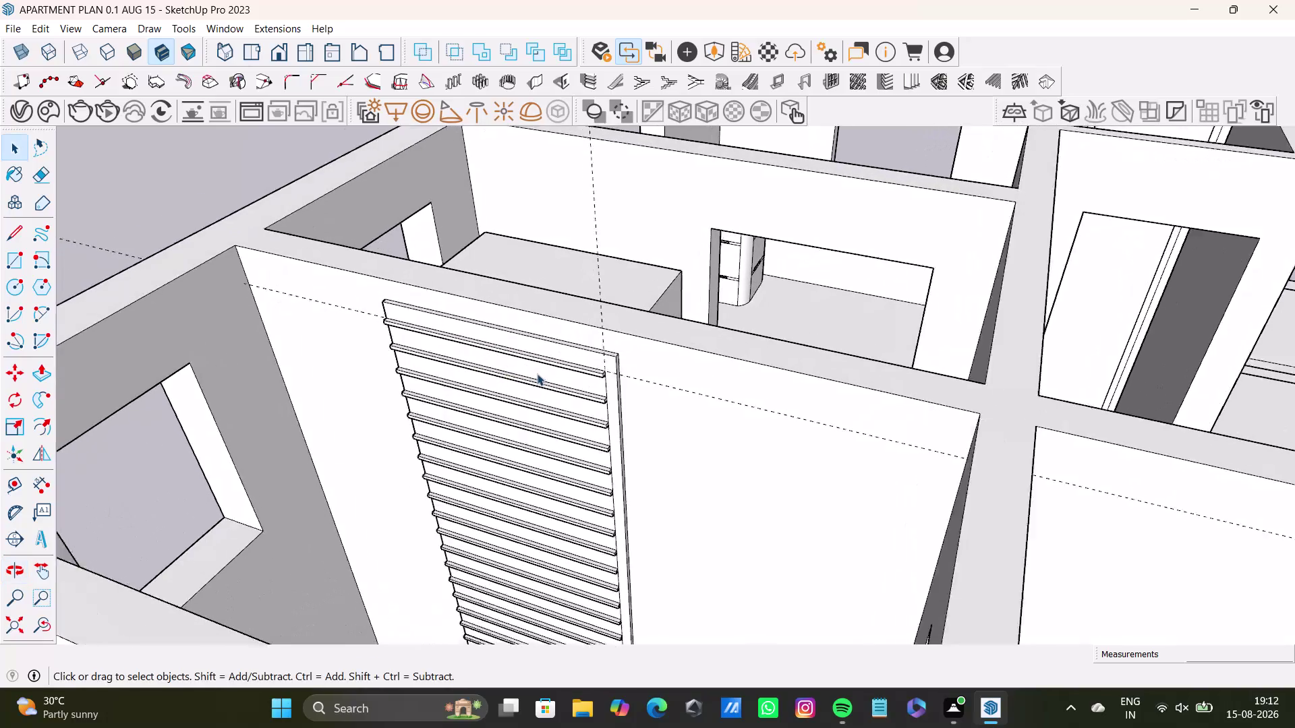
Orbit to face the slatted panel and place a Tape Measure guide below its top edge.
middle_drag(556, 363, 670, 317)
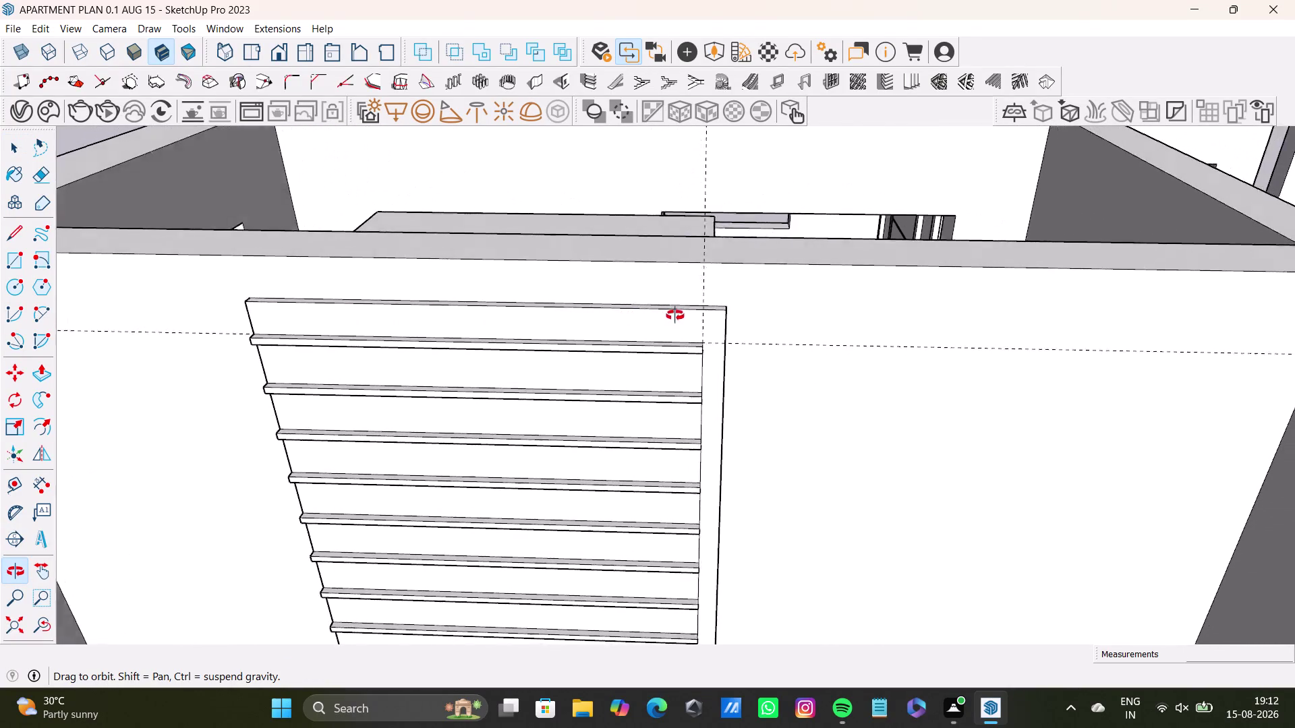
middle_drag(670, 317, 677, 319)
key(space)
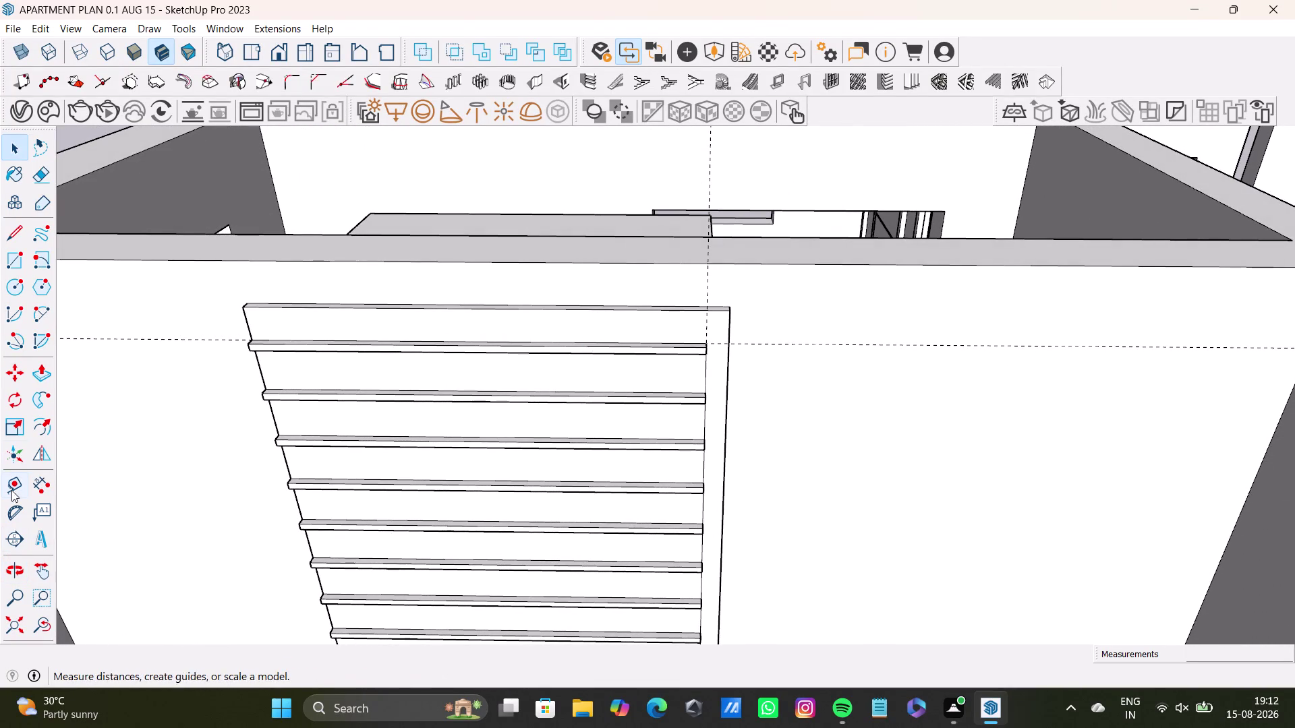
drag(15, 488, 17, 482)
scroll(up, 3)
click(442, 278)
click(442, 301)
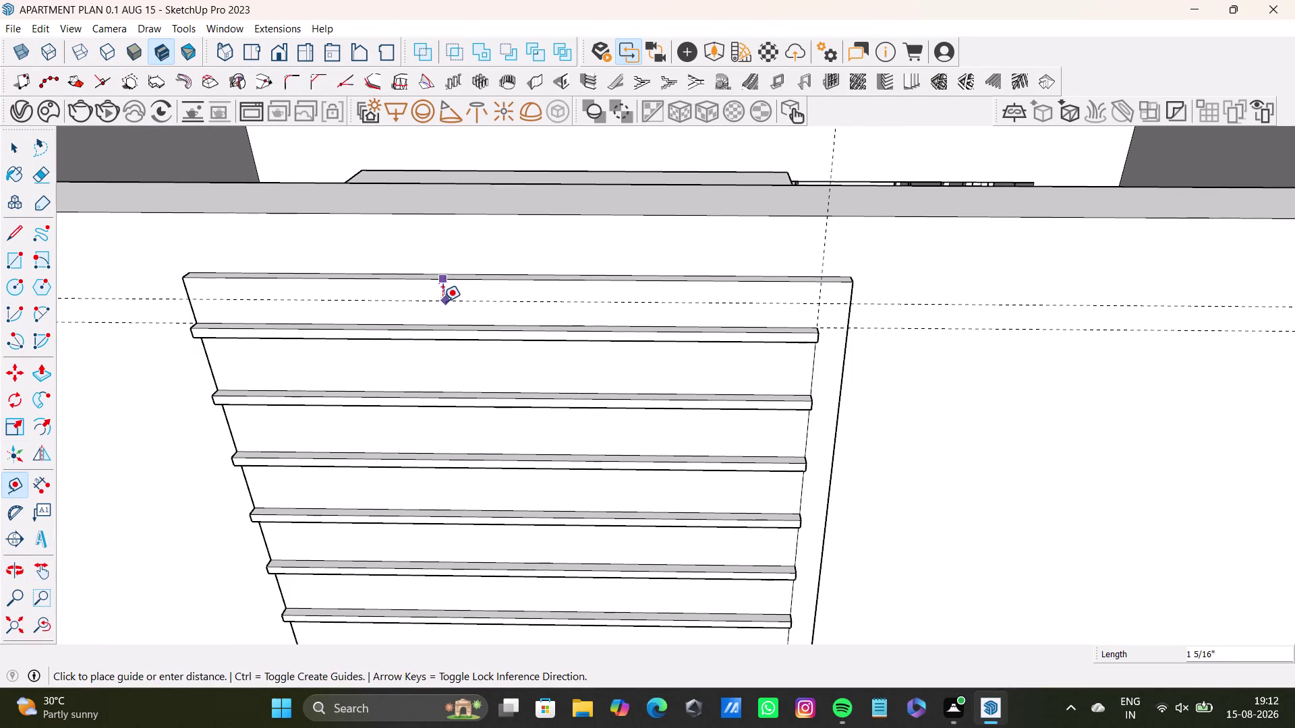
Draw a line across the panel face along the guide, then inspect it.
key(space)
click(17, 239)
scroll(up, 3)
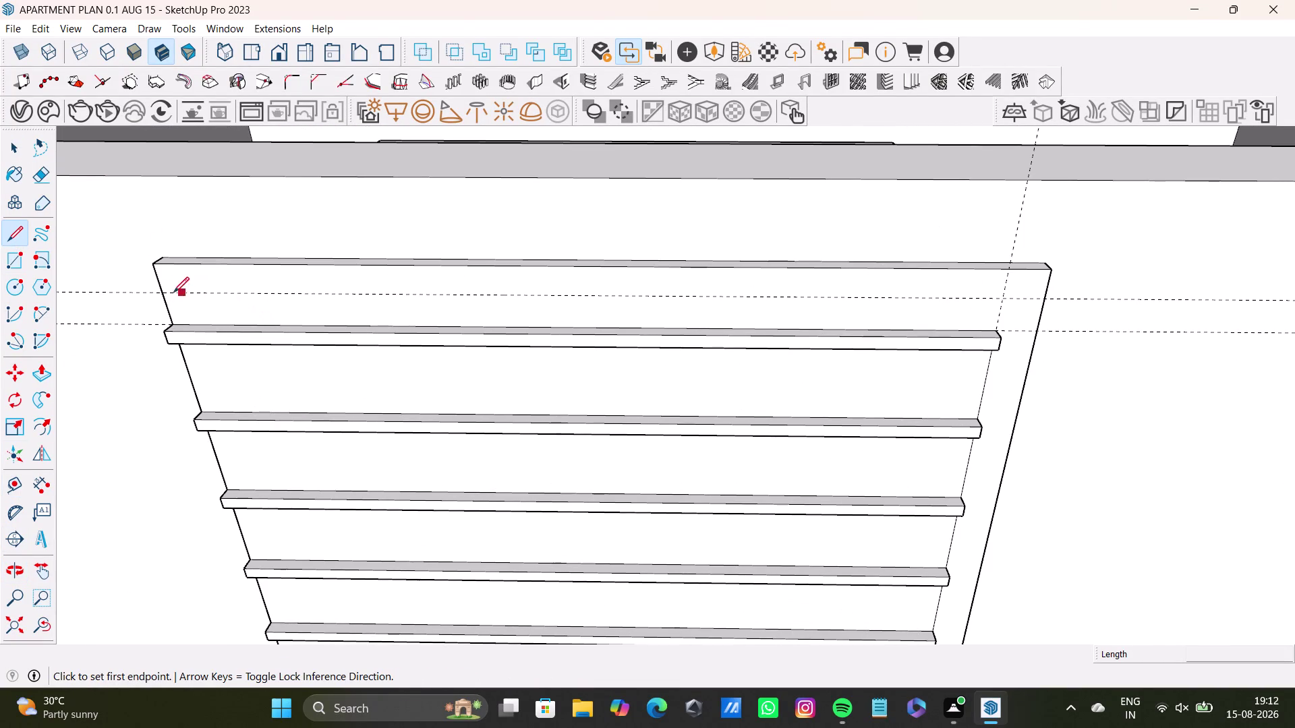
drag(161, 294, 187, 290)
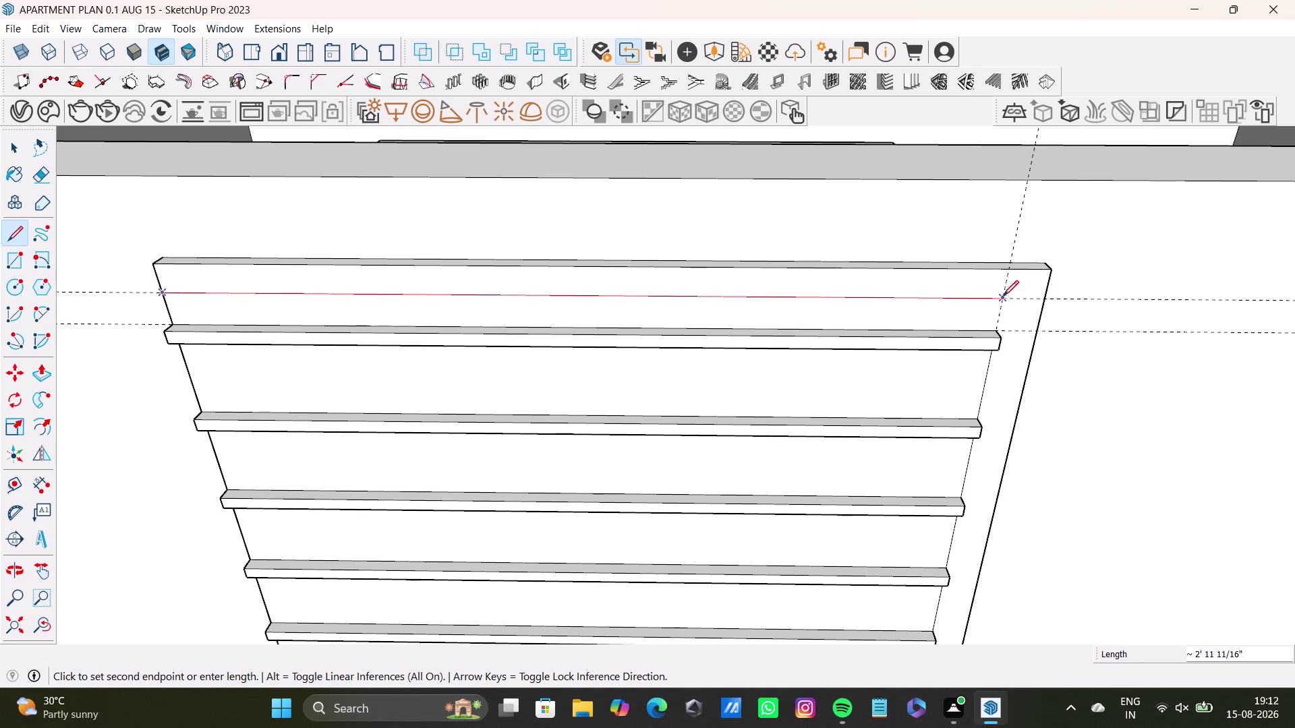
click(1003, 296)
click(995, 329)
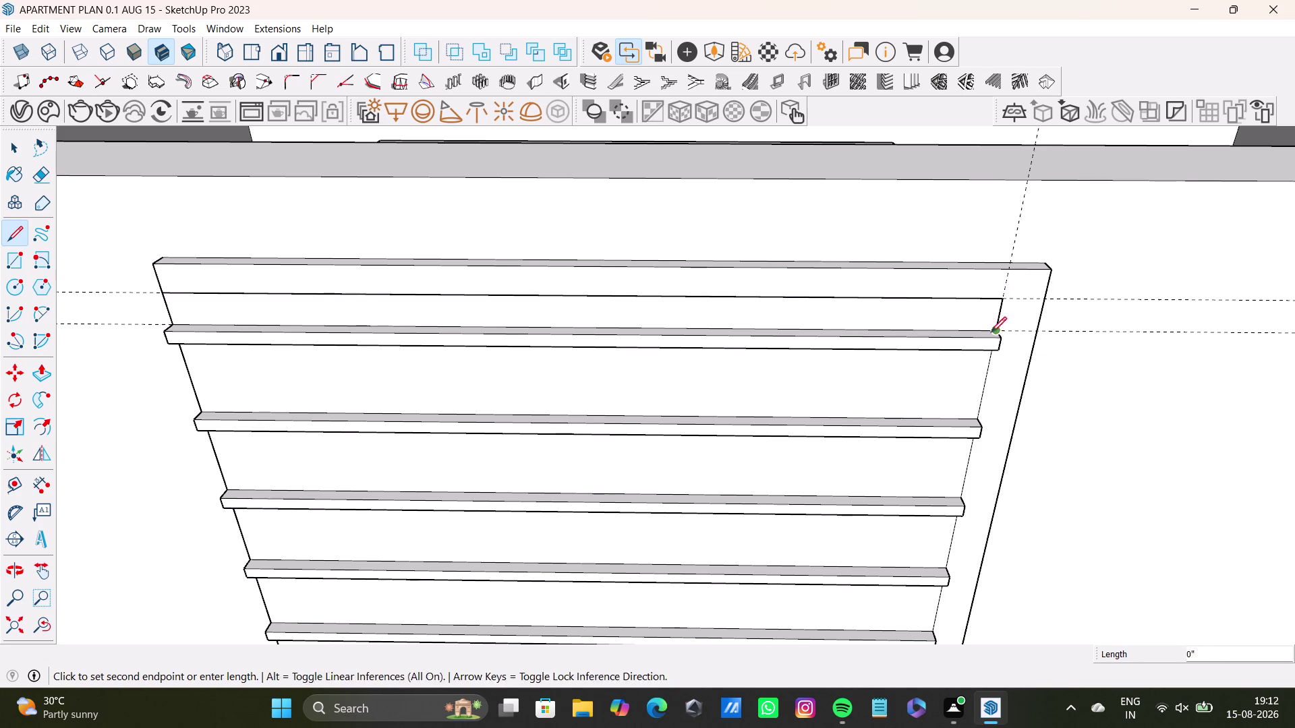
key(space)
scroll(down, 3)
middle_drag(966, 388, 755, 296)
scroll(up, 3)
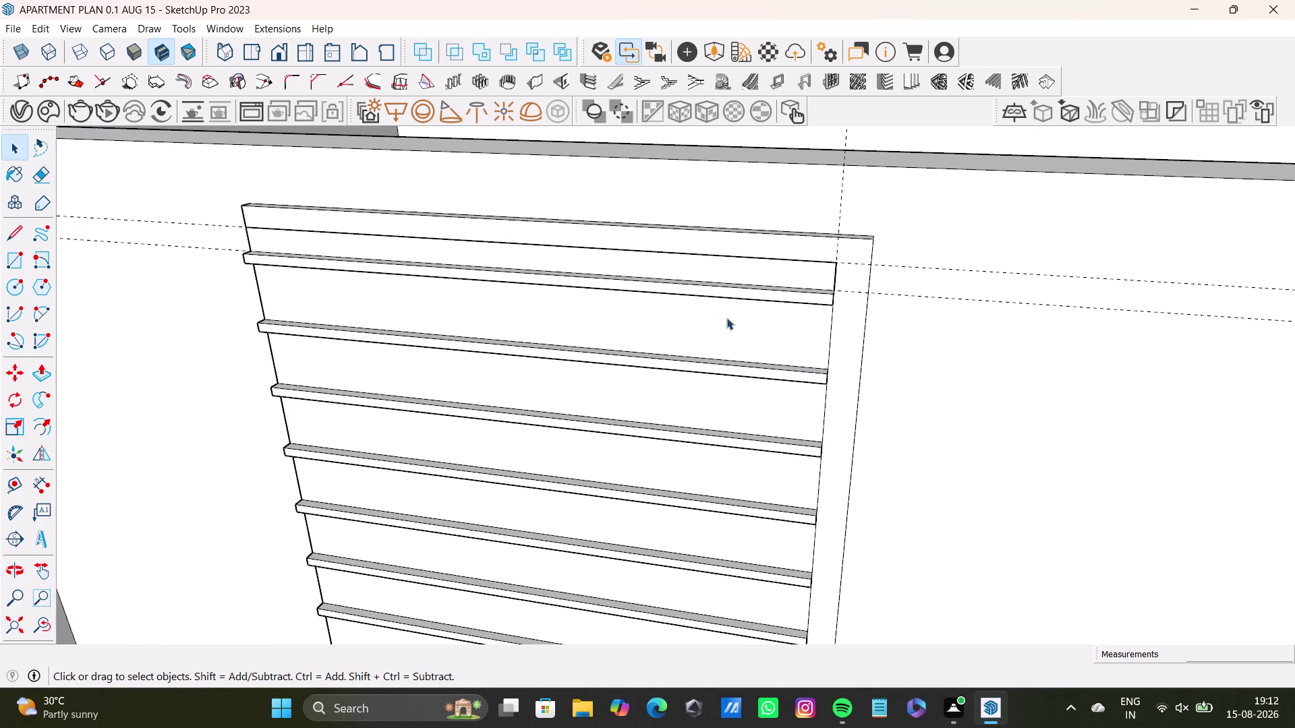
Zoom to the right ends of the slats and draw an edge down from the top slat corner.
click(15, 237)
scroll(up, 3)
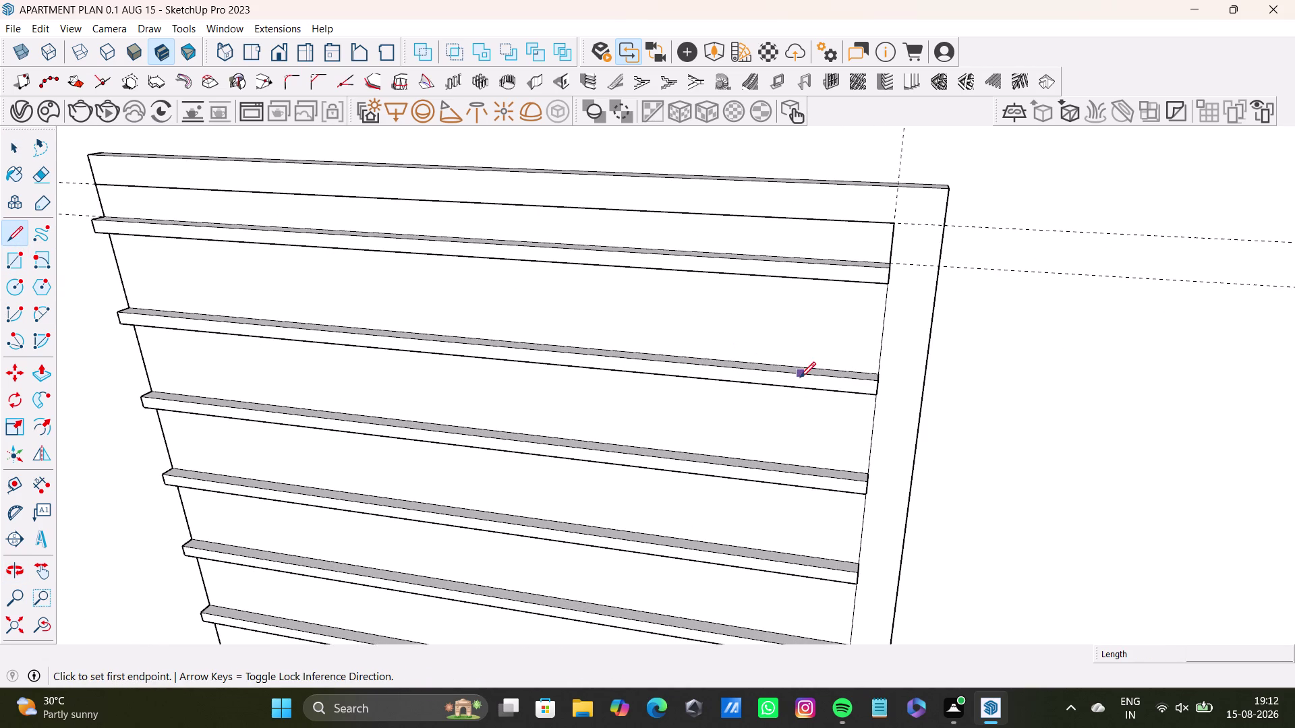
scroll(down, 3)
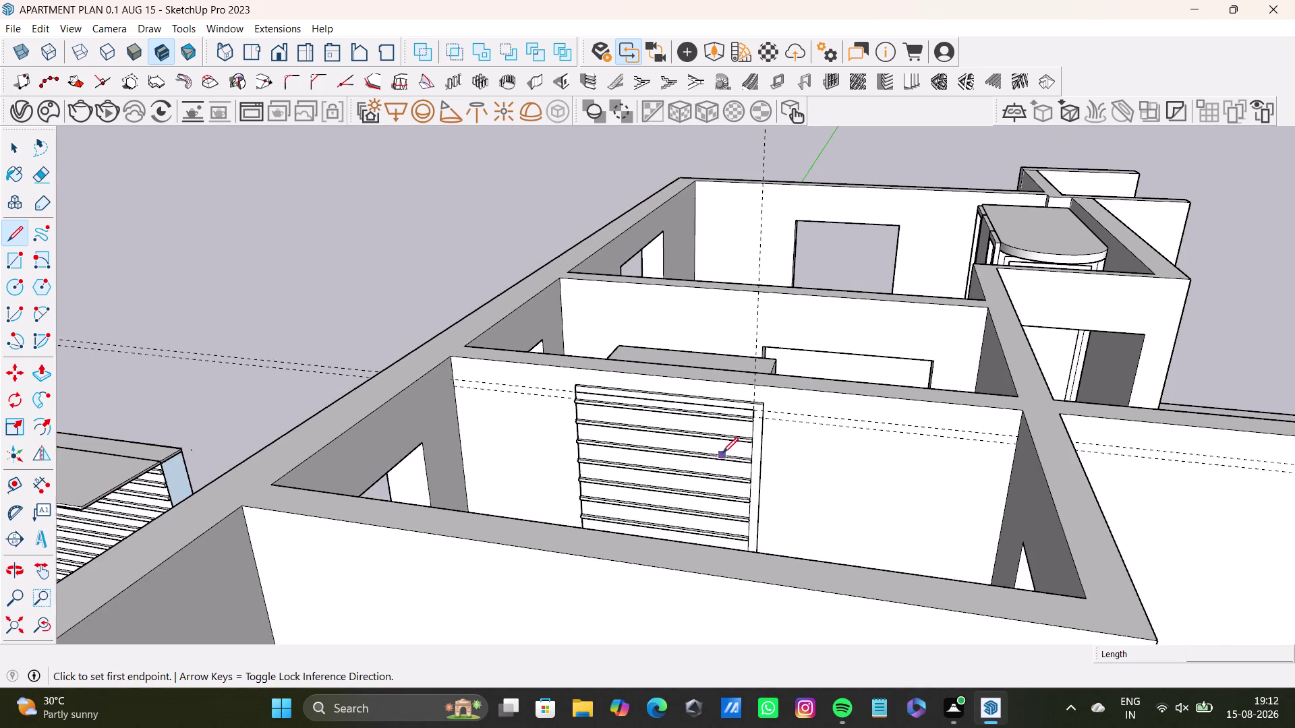
middle_drag(720, 456, 707, 490)
middle_drag(706, 476, 714, 526)
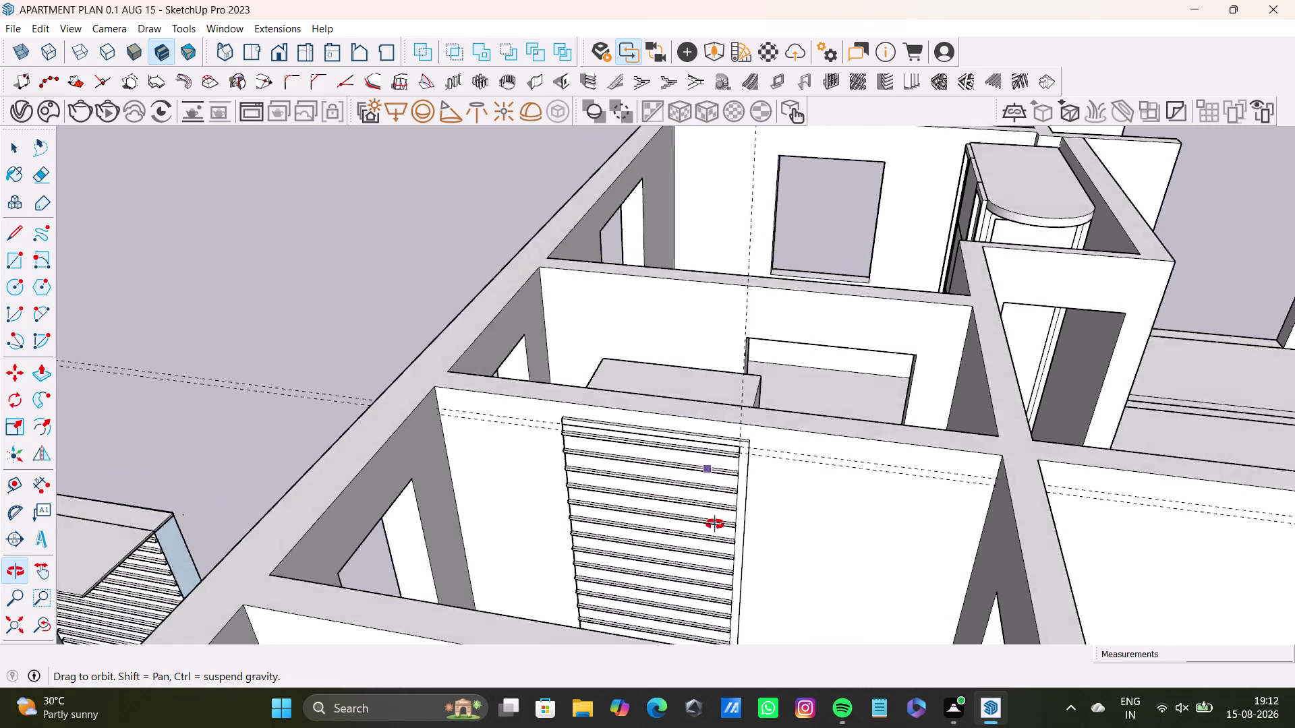
middle_drag(715, 526, 708, 602)
scroll(up, 3)
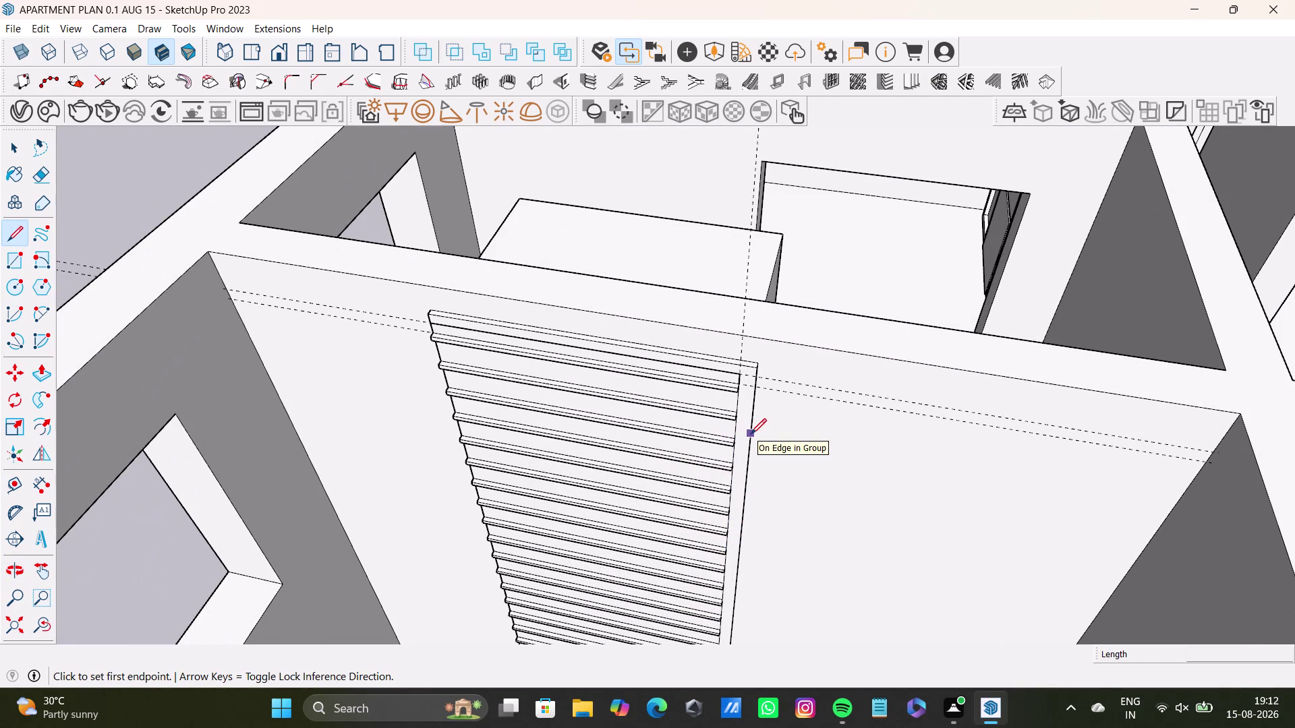
scroll(up, 3)
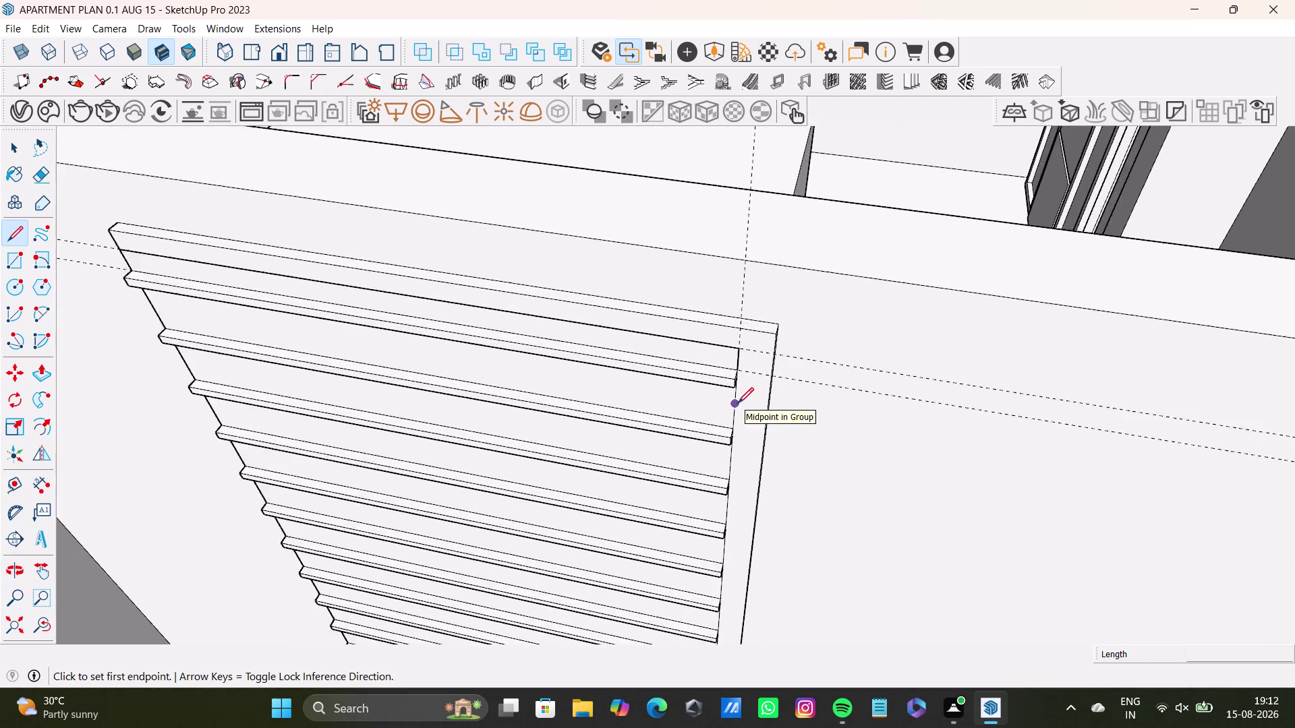
scroll(up, 3)
scroll(up, 3)
middle_drag(742, 419, 696, 321)
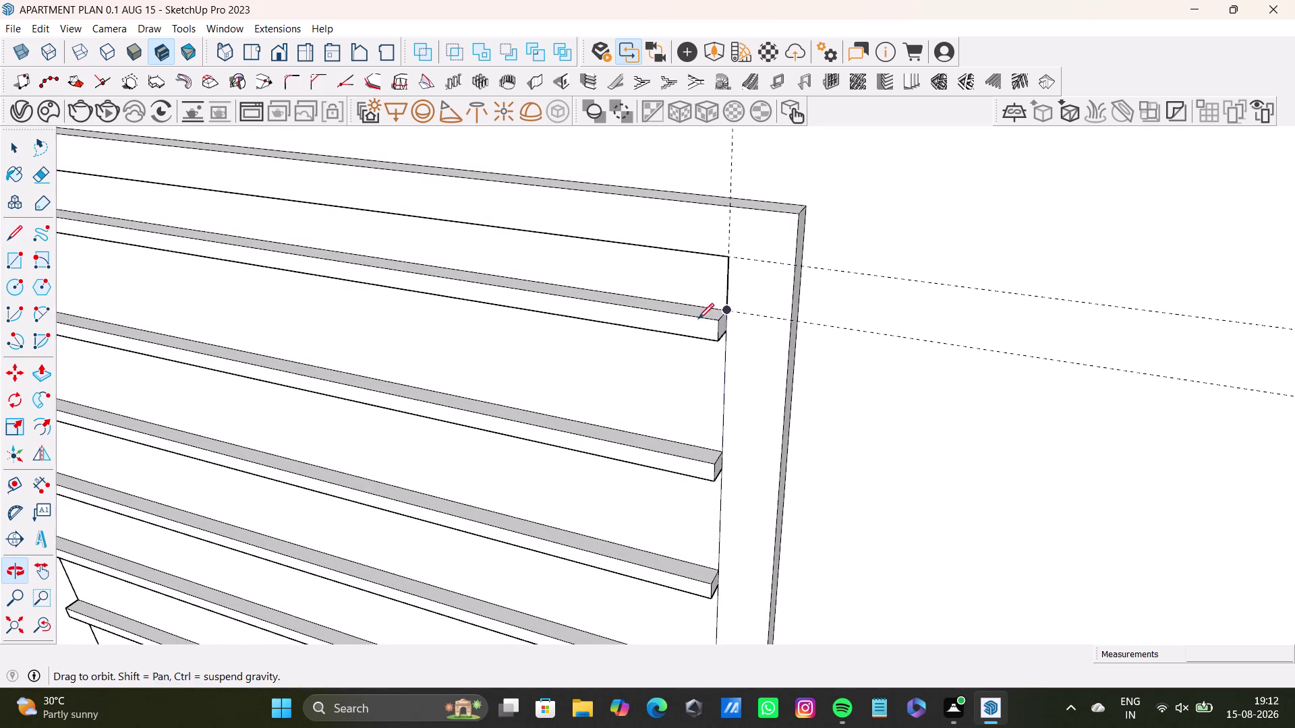
drag(728, 318, 723, 340)
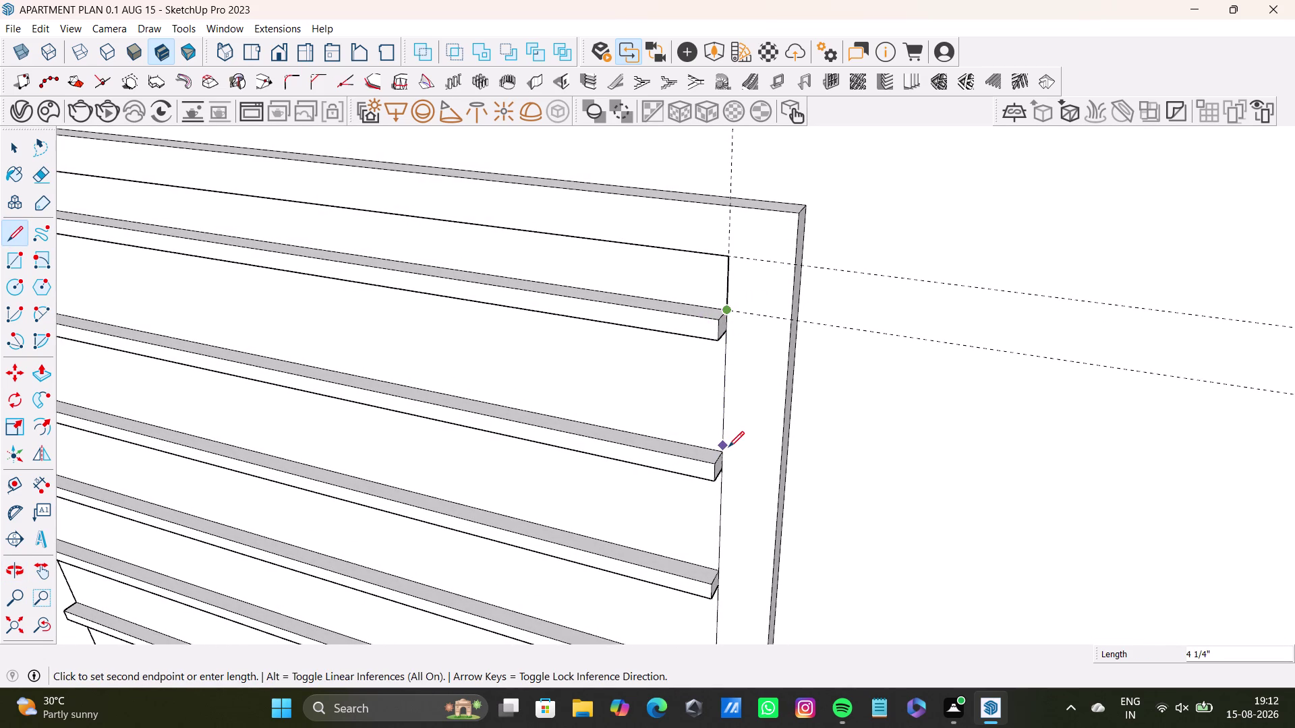
key(space)
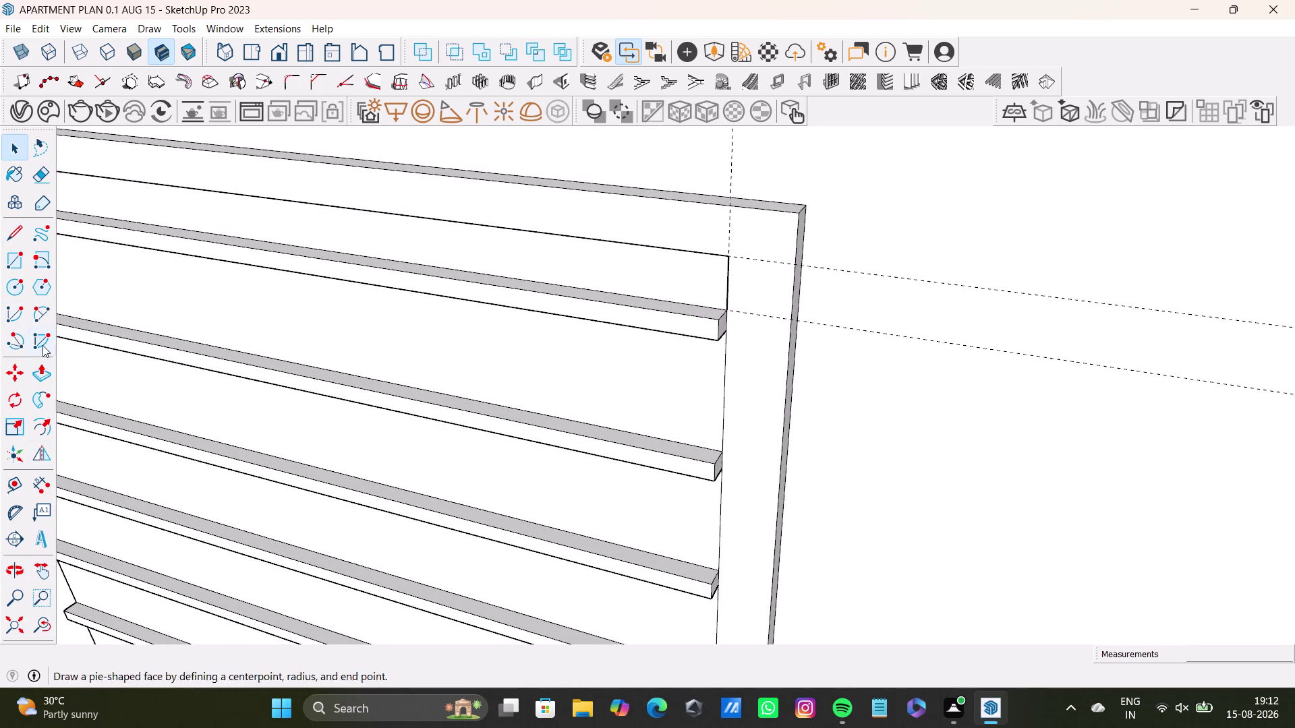
Place a Tape Measure guide from the slat's top corner down the panel edge.
drag(22, 483, 27, 470)
scroll(up, 3)
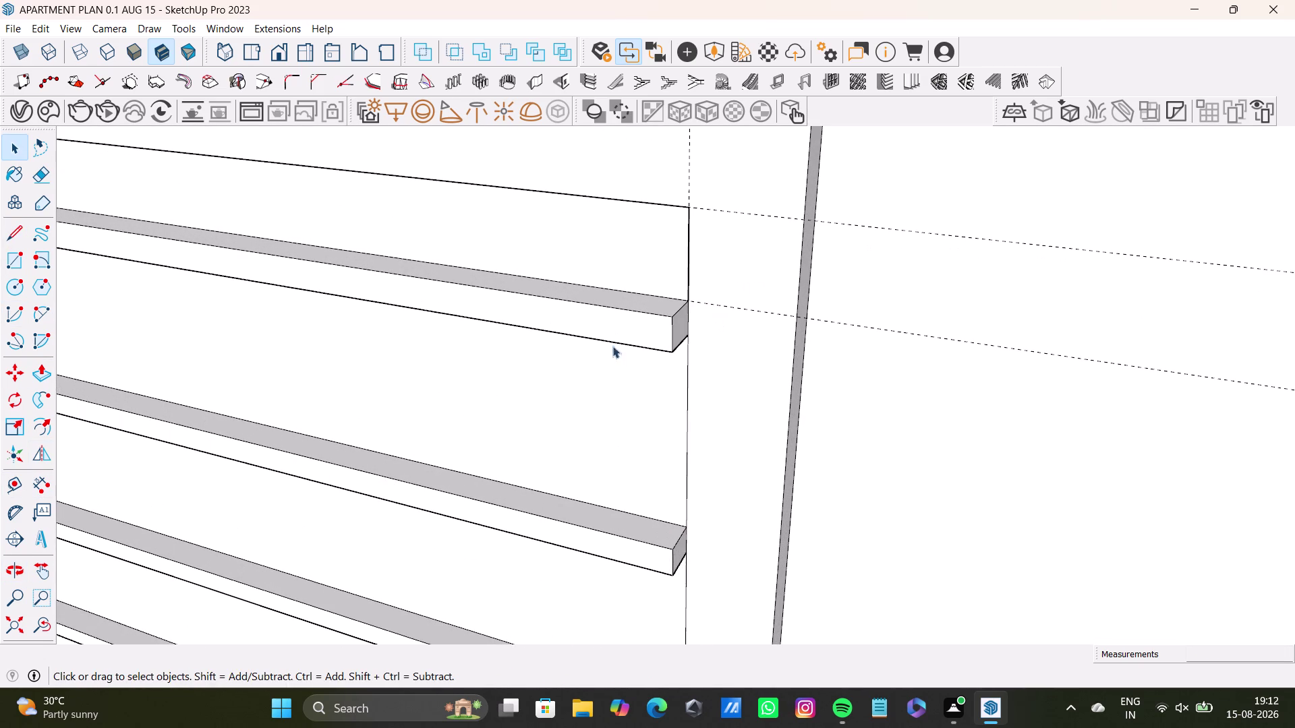
drag(13, 486, 20, 482)
scroll(up, 3)
middle_drag(642, 342, 641, 229)
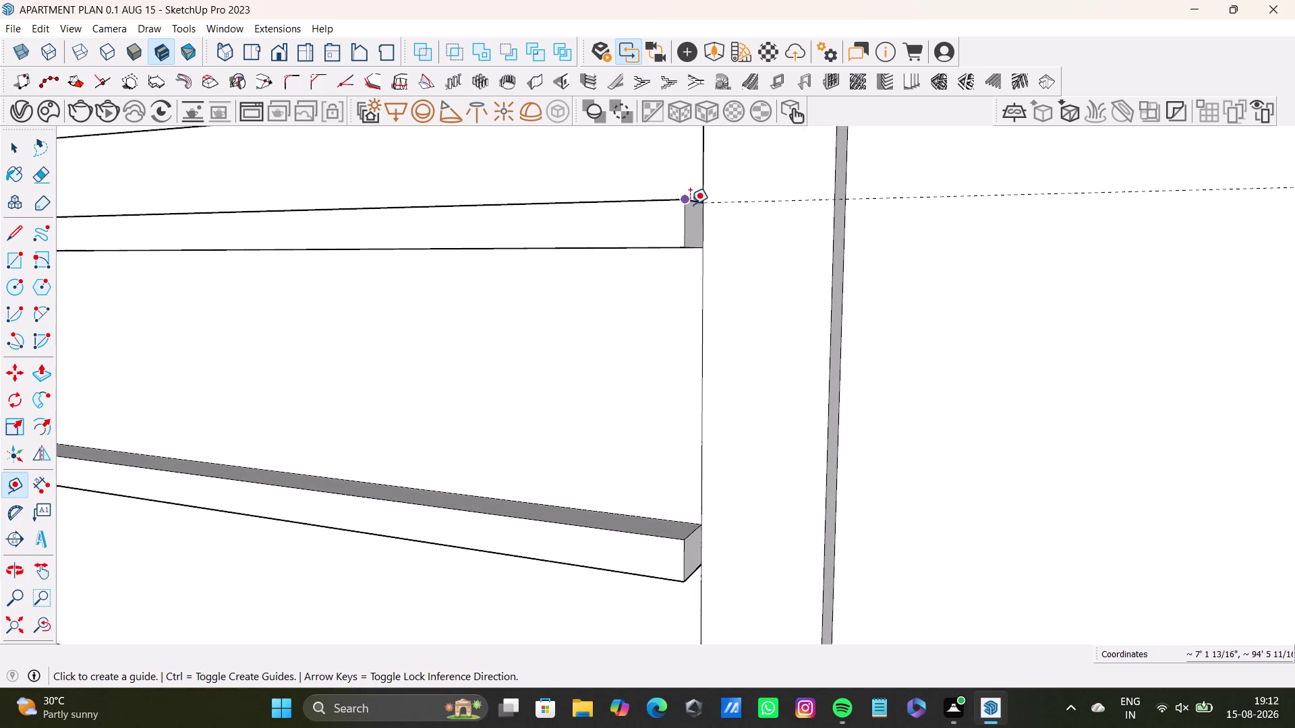
click(702, 199)
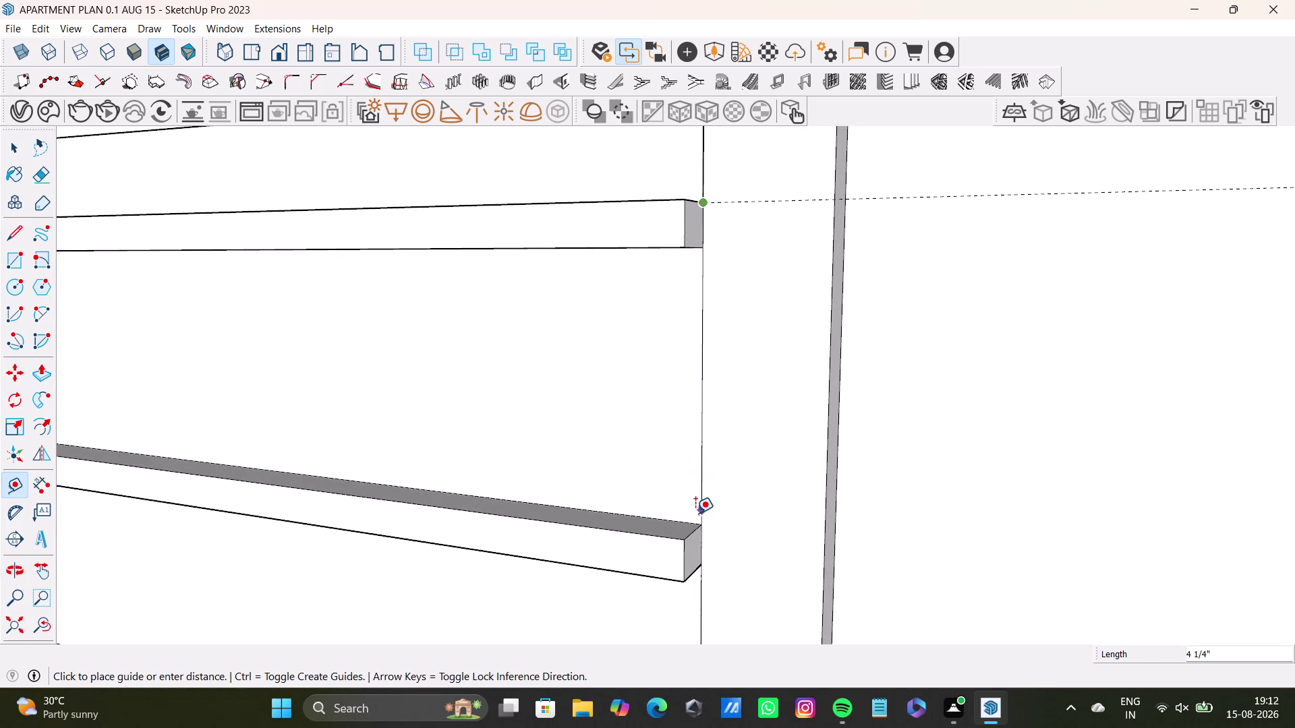
click(698, 518)
Draw a vertical edge from the slat's lower corner along the panel side.
key(space)
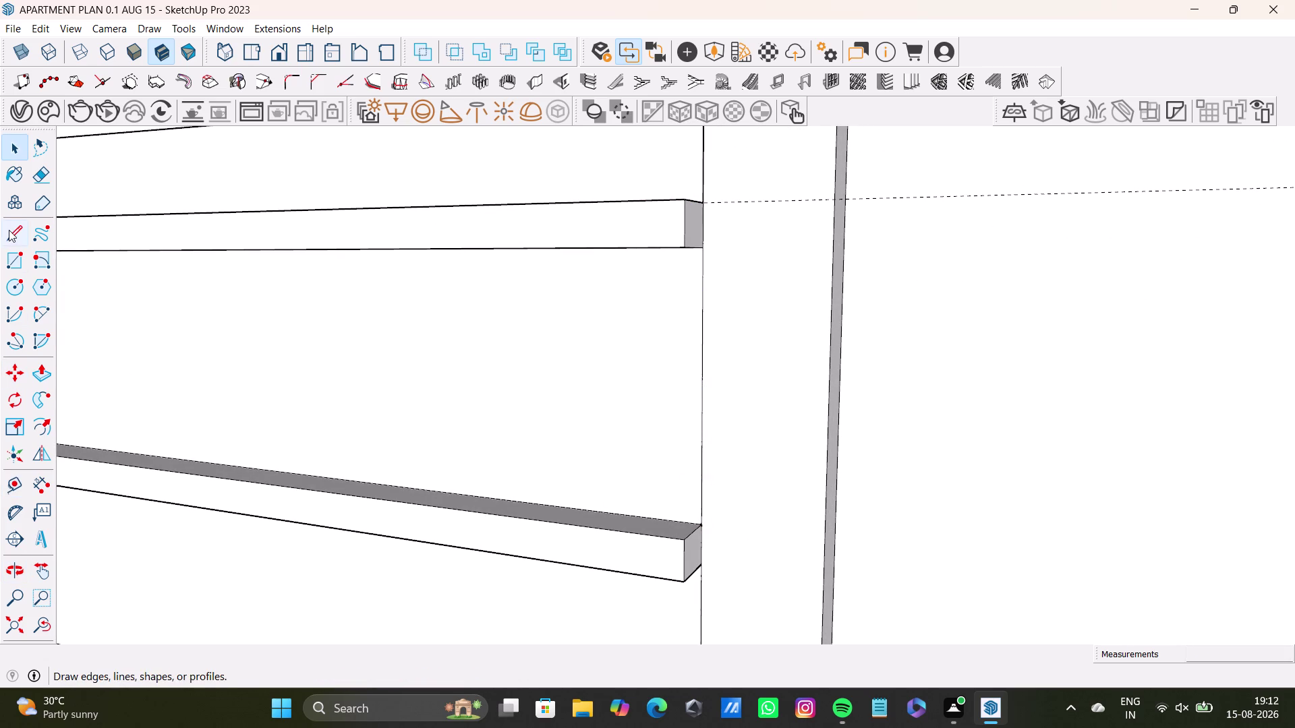
click(9, 230)
click(701, 242)
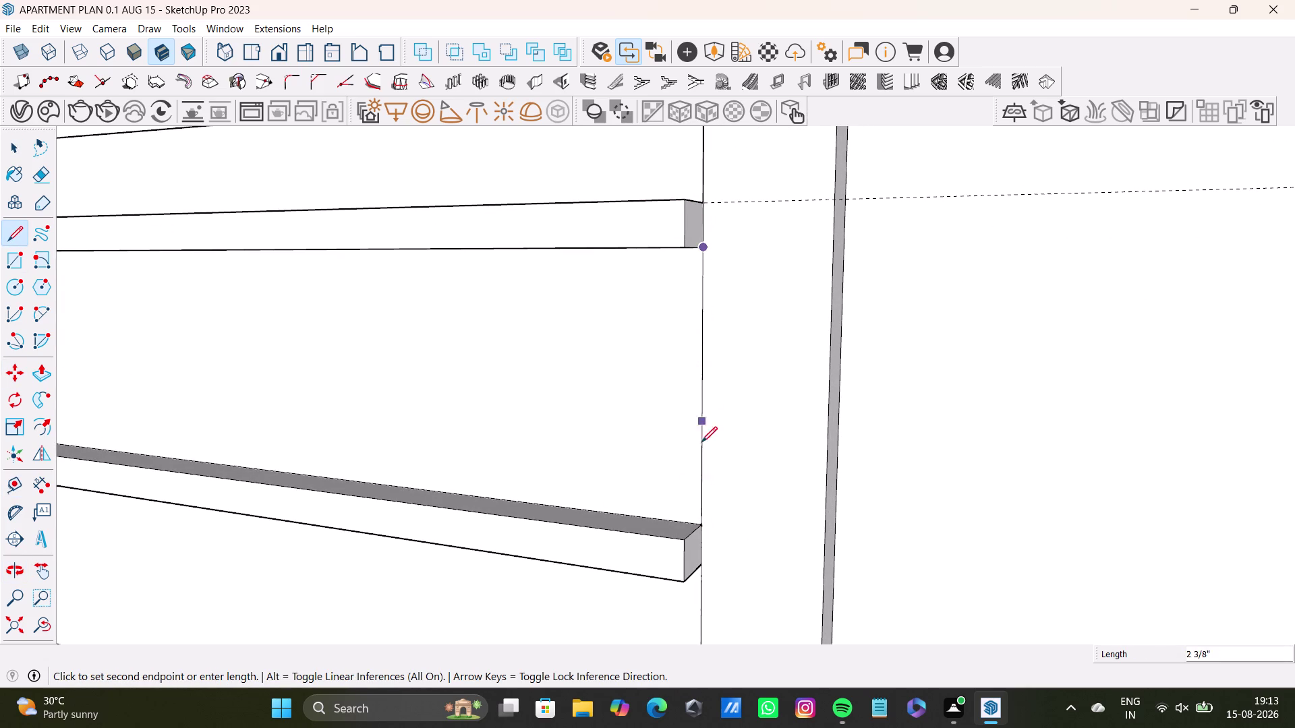
click(698, 519)
key(space)
scroll(down, 3)
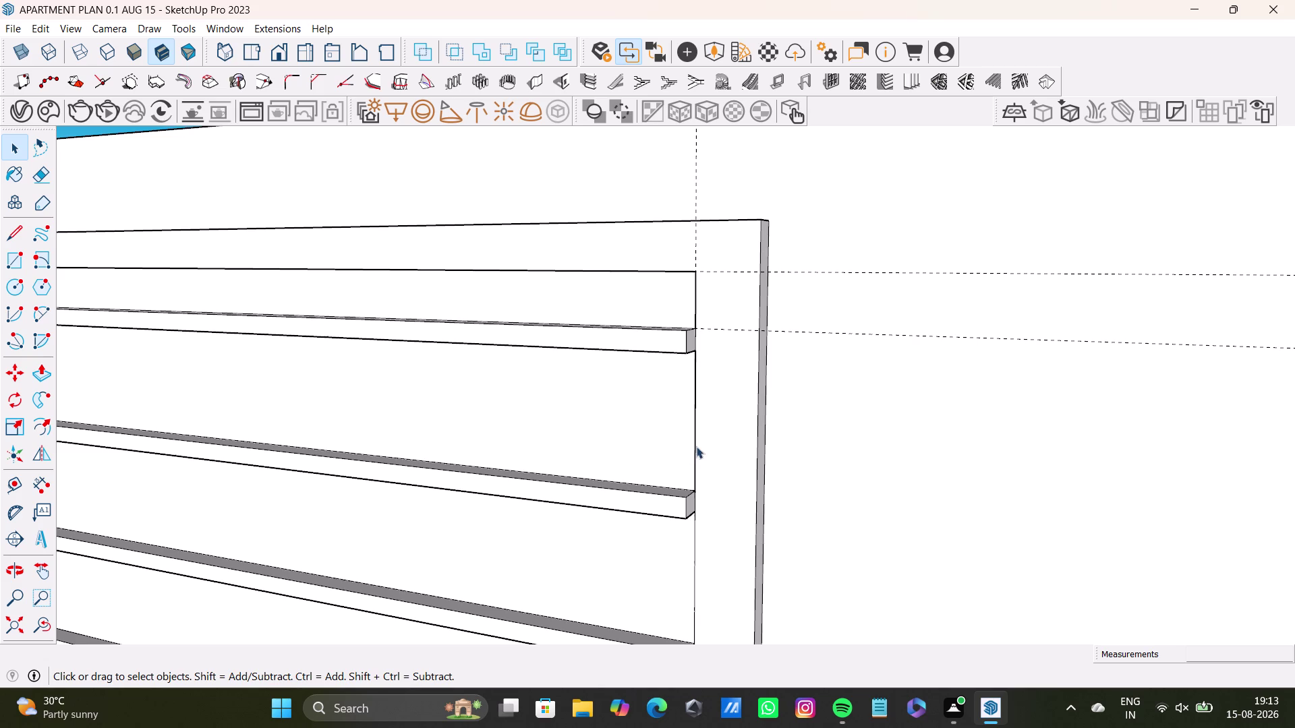
scroll(up, 3)
middle_drag(687, 325, 624, 314)
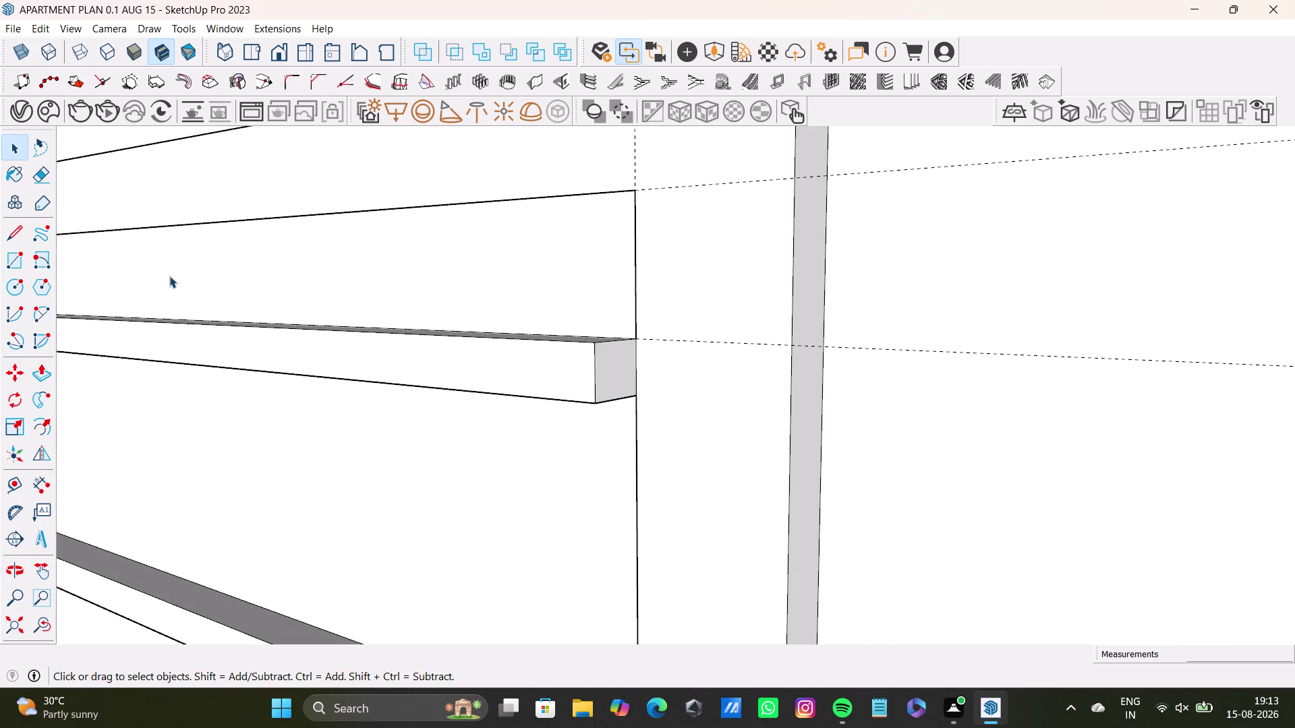
Start an edge at the slat's bottom corner and review the slat ends.
click(27, 240)
scroll(up, 3)
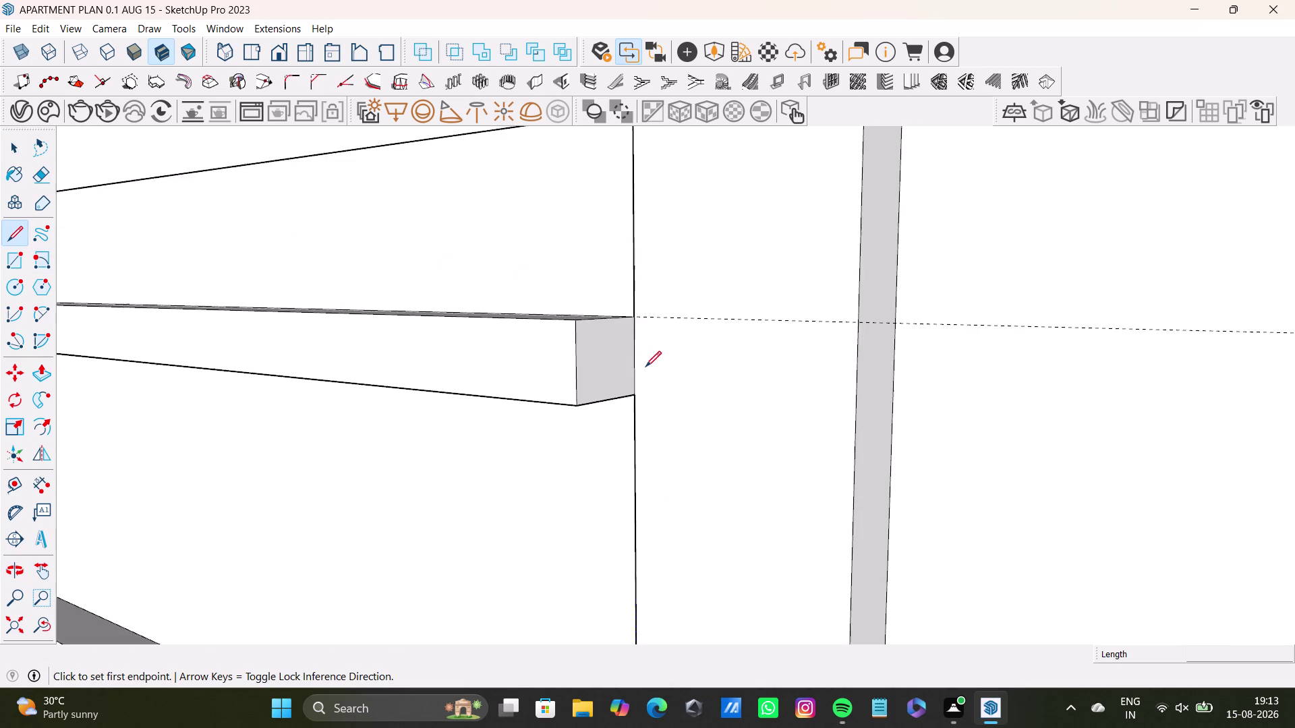
scroll(up, 3)
drag(633, 311, 633, 321)
click(632, 402)
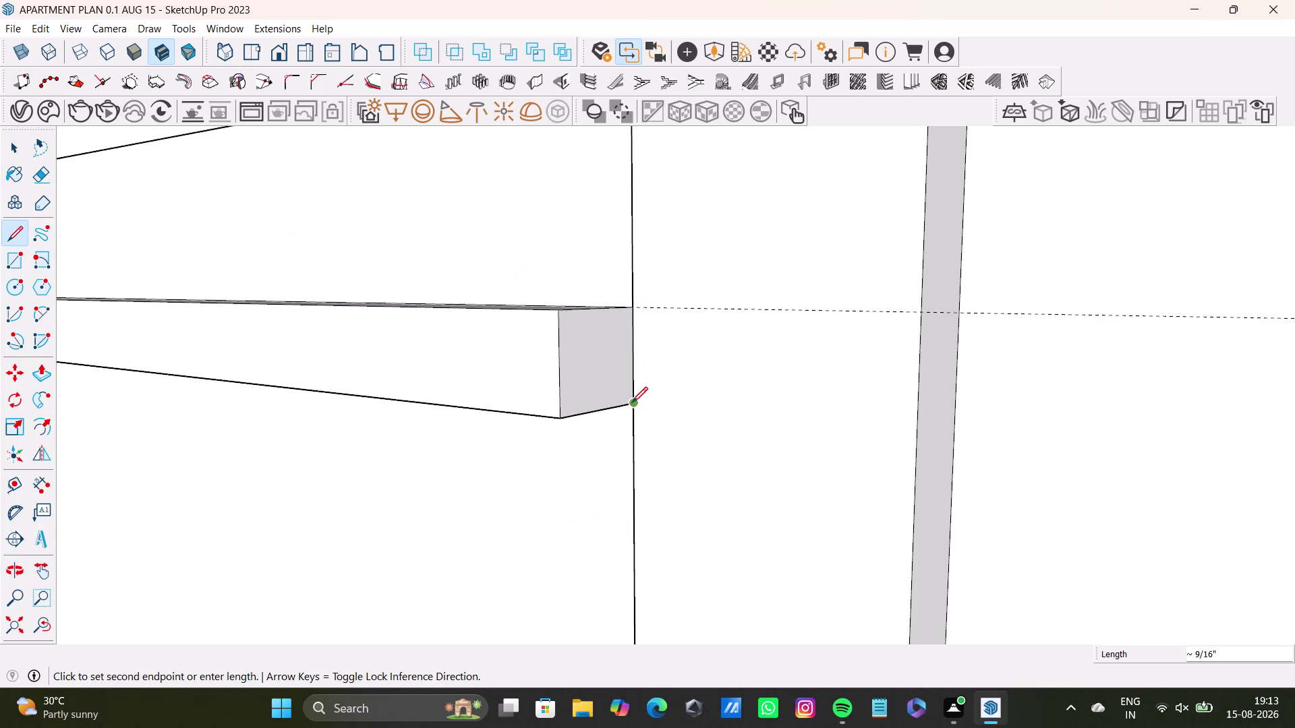
key(space)
scroll(down, 3)
middle_drag(639, 444, 698, 260)
scroll(down, 3)
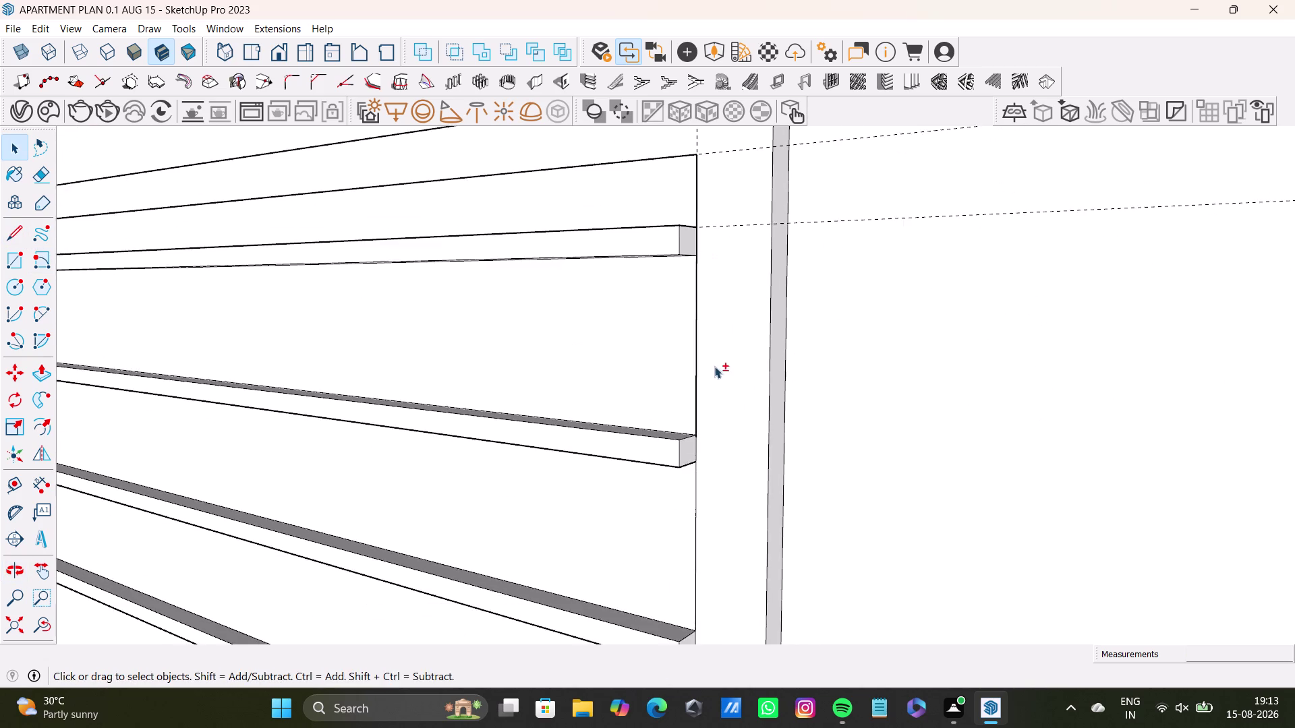
Draw edges joining the next slat end corners down the panel's right side.
middle_drag(714, 366, 677, 236)
click(19, 239)
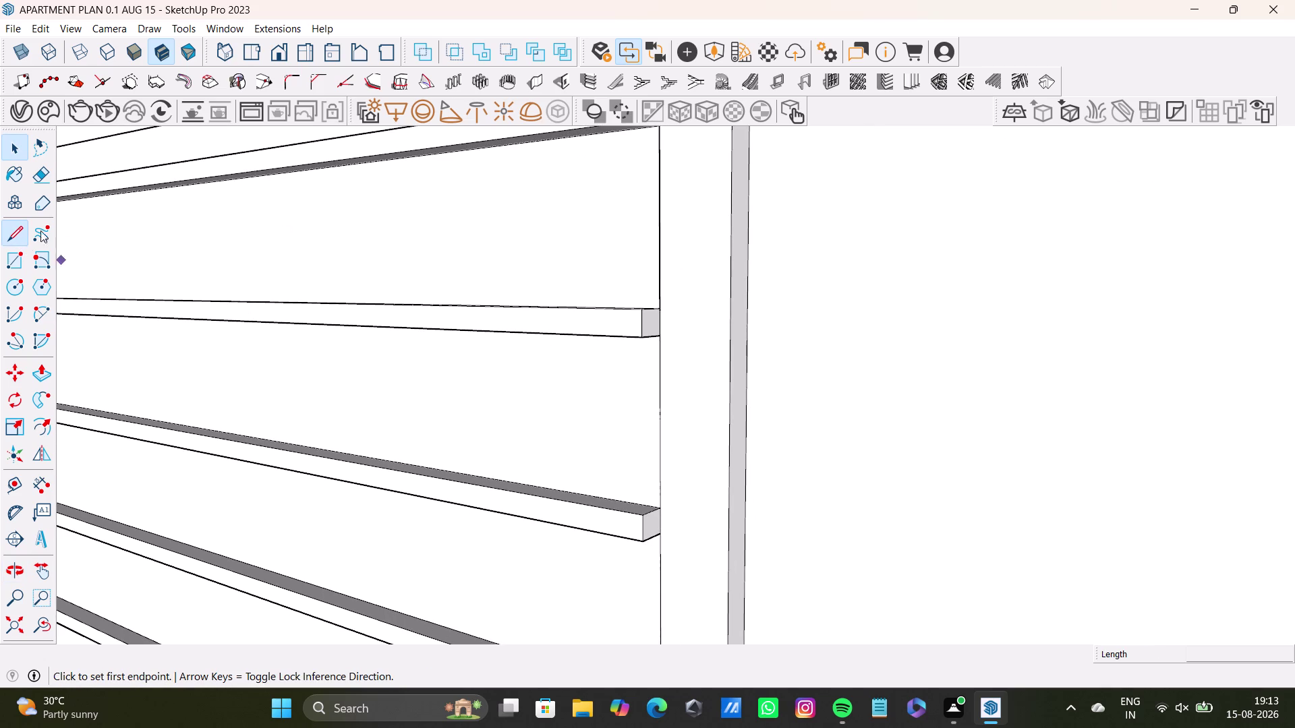
scroll(up, 3)
click(650, 294)
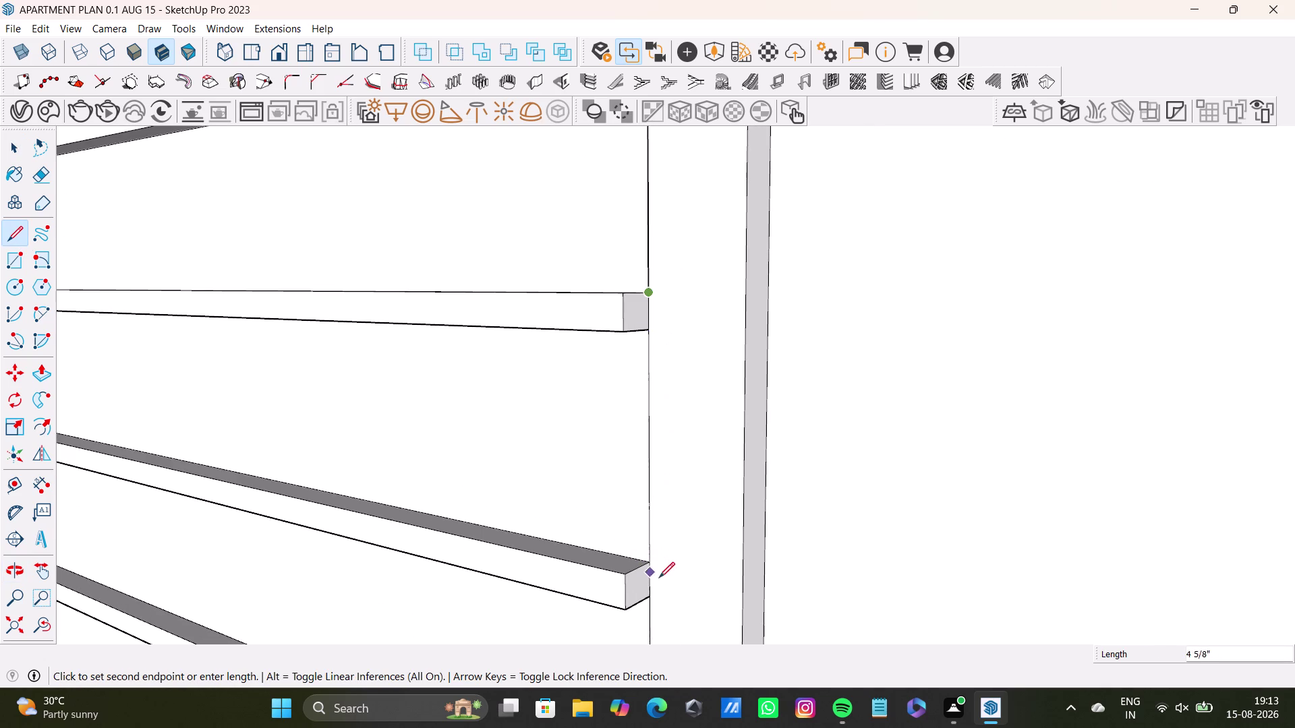
click(651, 593)
scroll(down, 3)
middle_drag(642, 569, 652, 339)
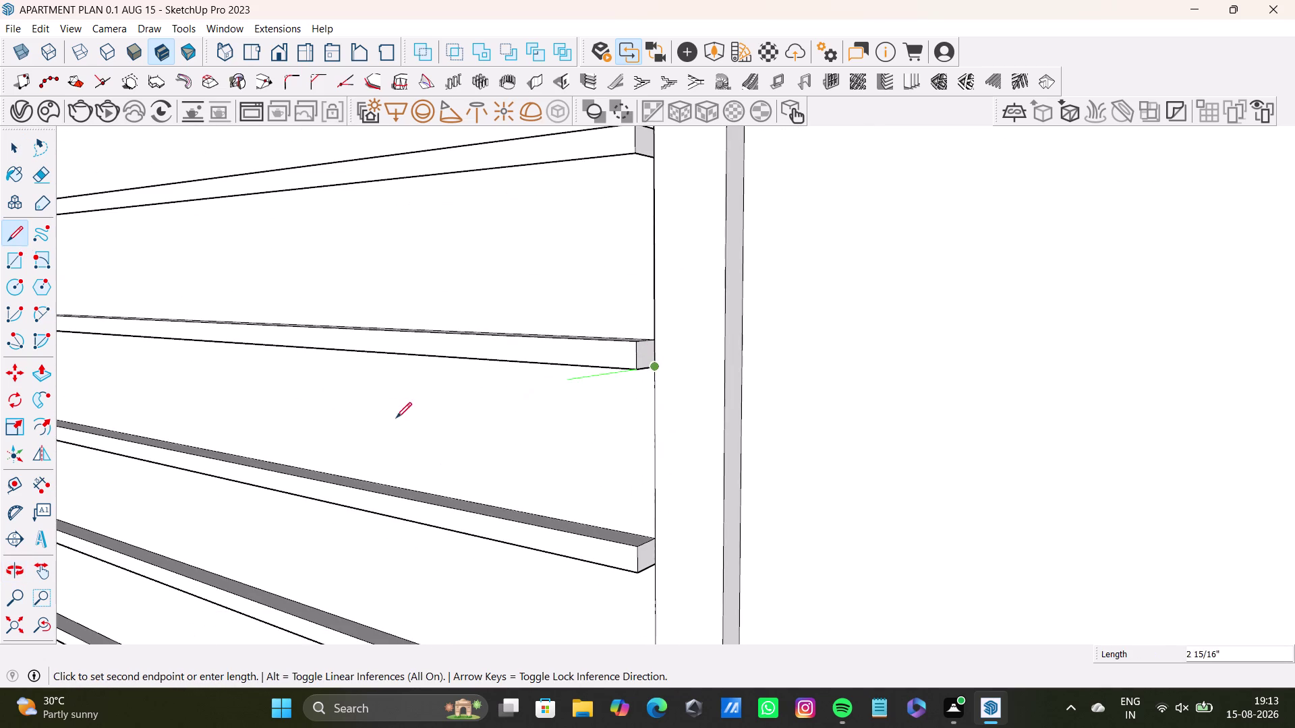
click(17, 235)
click(653, 368)
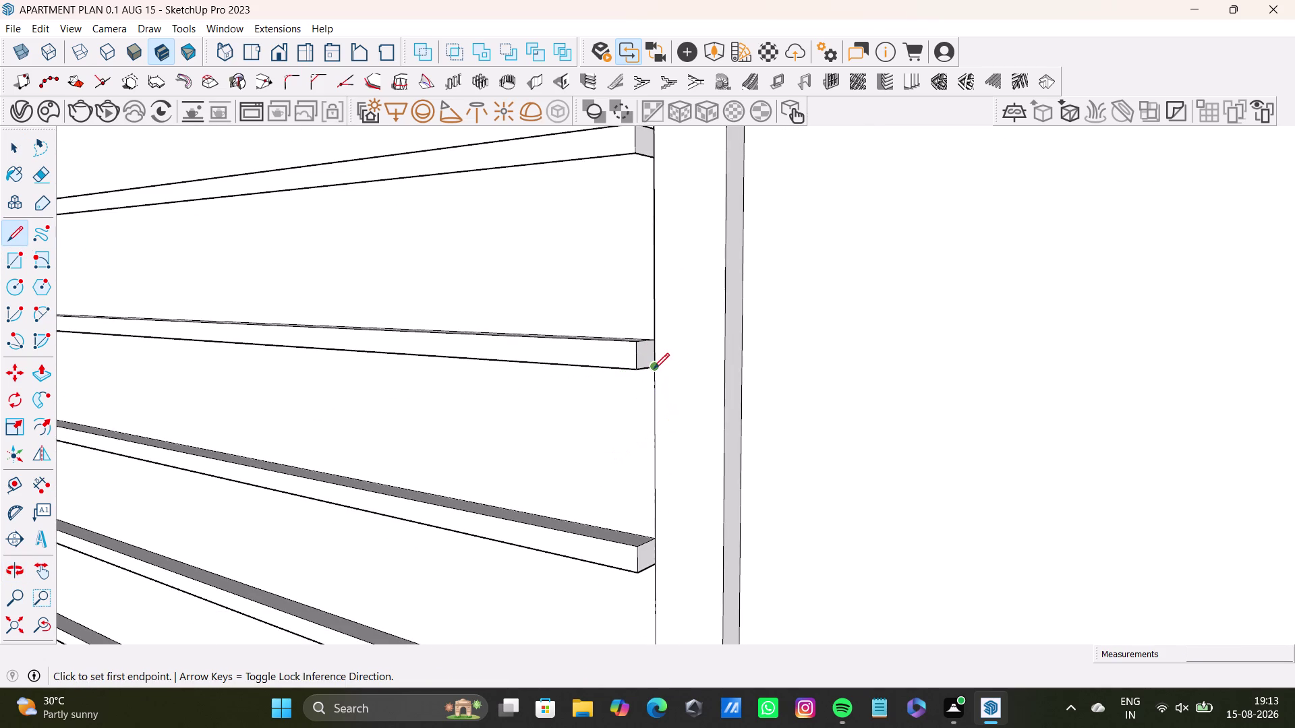
click(660, 562)
scroll(down, 3)
middle_drag(660, 557, 673, 322)
click(18, 237)
Continue with edges linking further slat corners along the right edge.
scroll(up, 3)
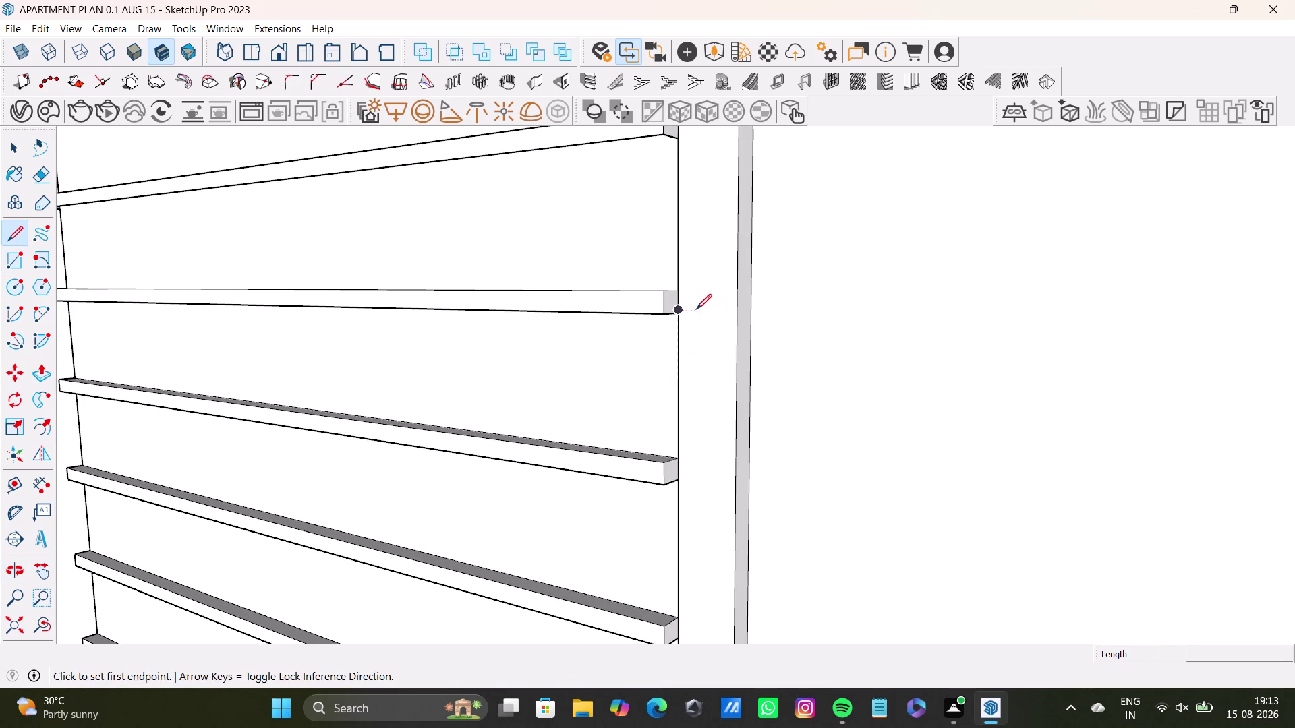
click(677, 310)
click(679, 474)
scroll(down, 3)
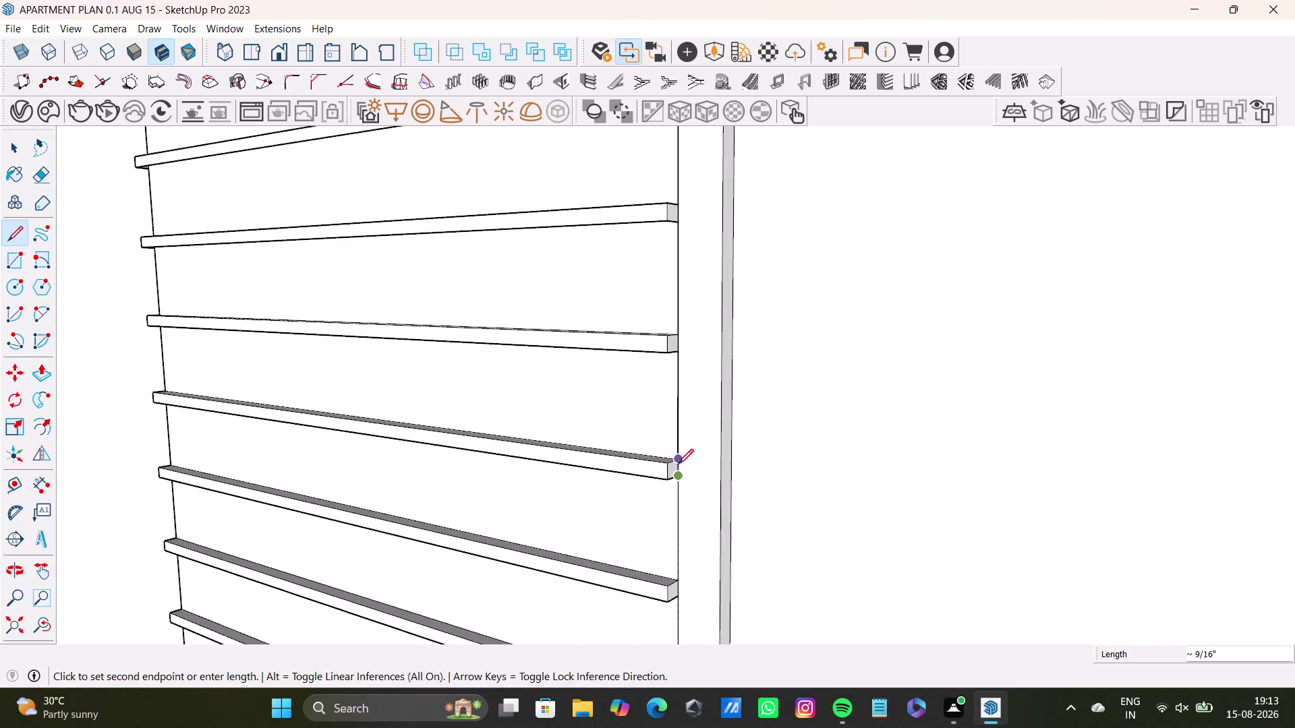
middle_drag(678, 464, 692, 302)
click(8, 227)
scroll(up, 3)
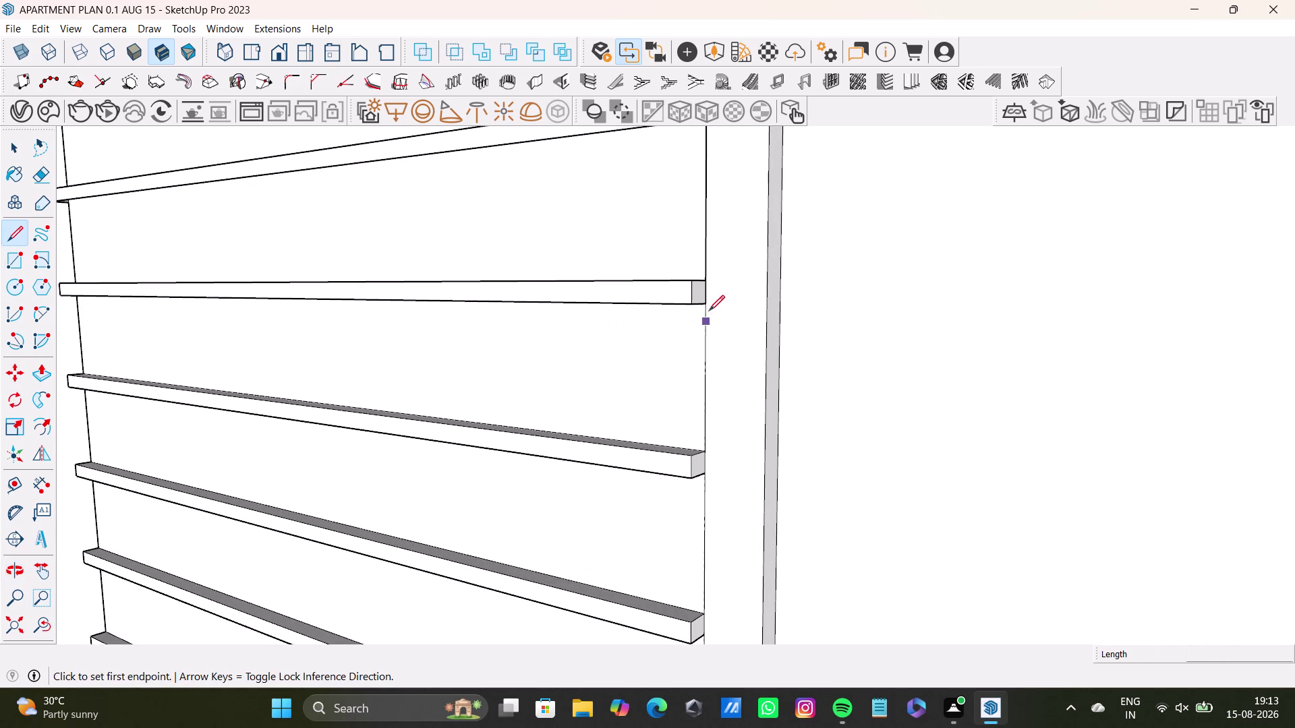
click(706, 302)
click(703, 475)
scroll(down, 3)
middle_drag(702, 477, 722, 274)
drag(10, 234, 15, 233)
scroll(up, 3)
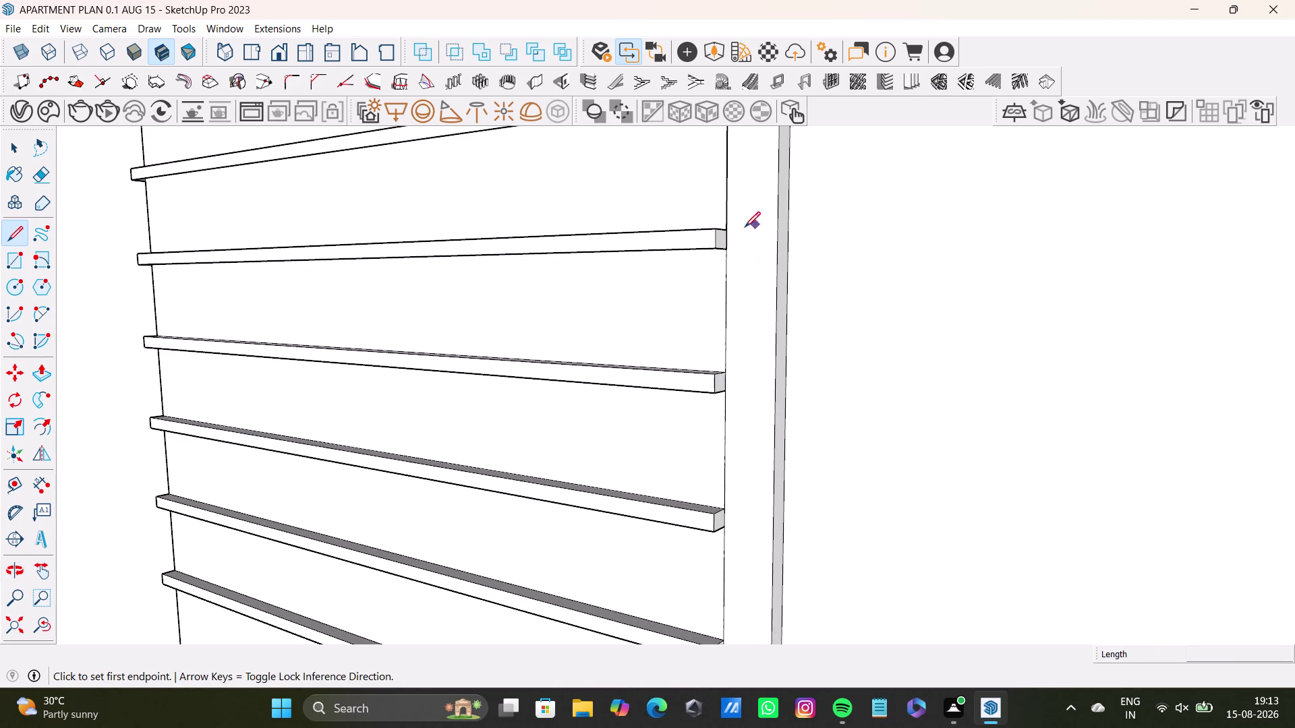
Draw longer edges reaching the lower slat corners, then exit the Line tool.
click(727, 246)
click(725, 391)
scroll(down, 3)
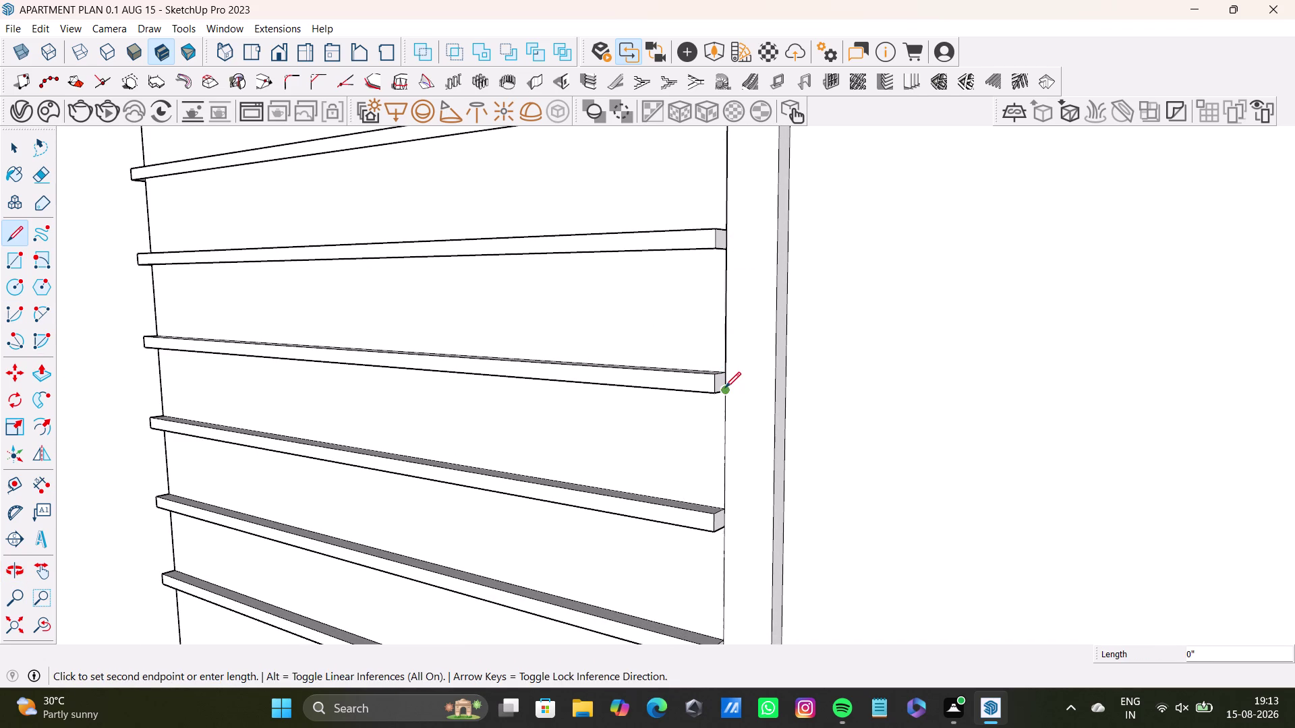
scroll(down, 3)
middle_drag(725, 388, 721, 221)
drag(10, 228, 36, 242)
scroll(up, 3)
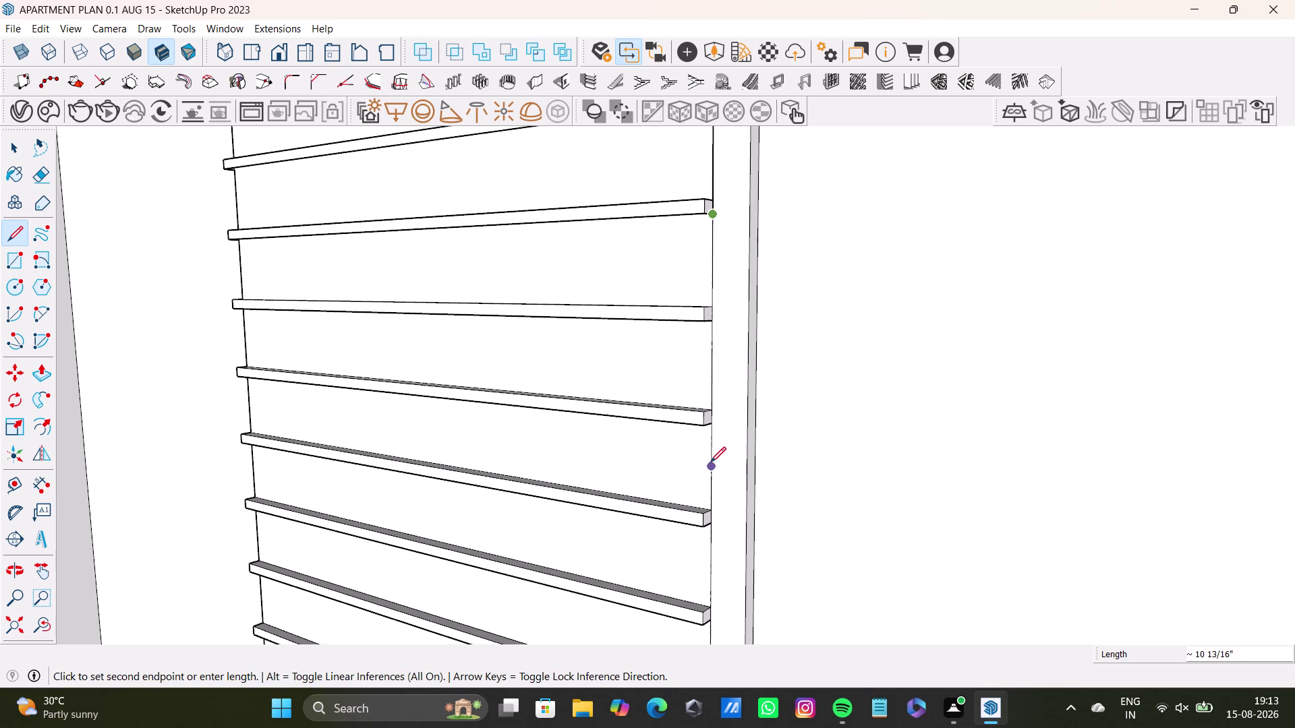
click(710, 526)
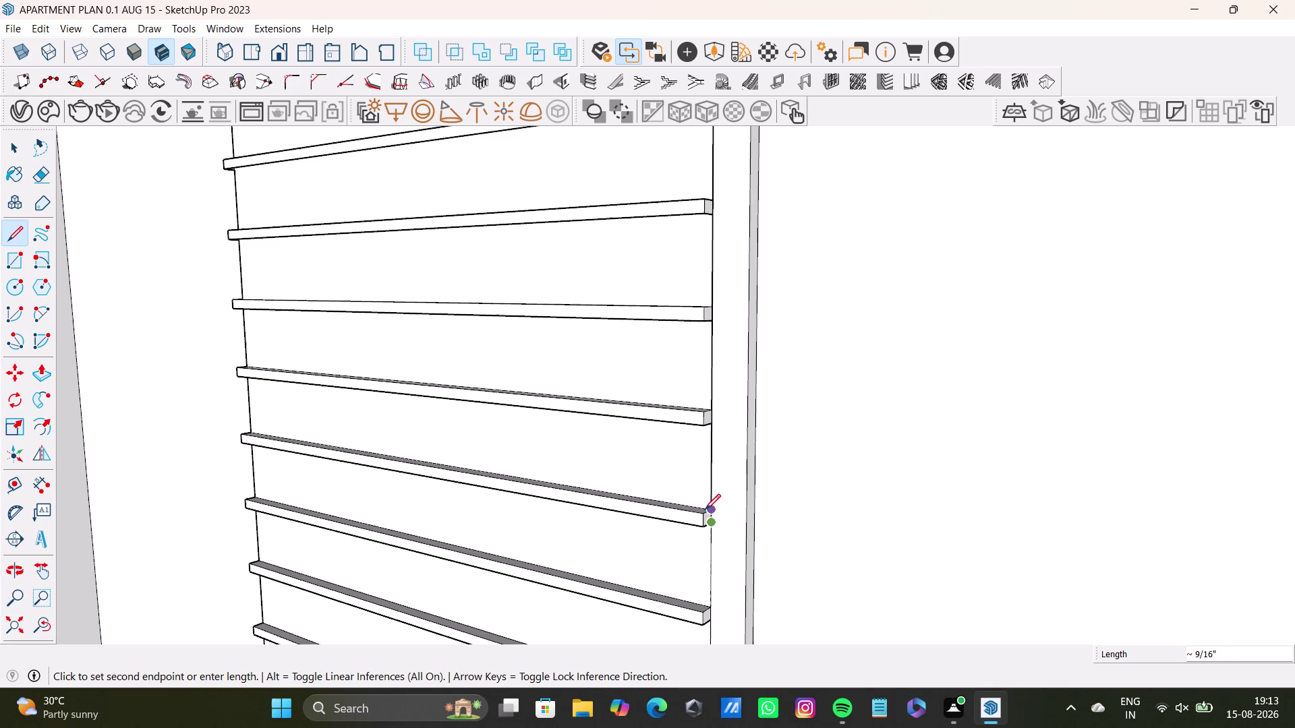
scroll(down, 3)
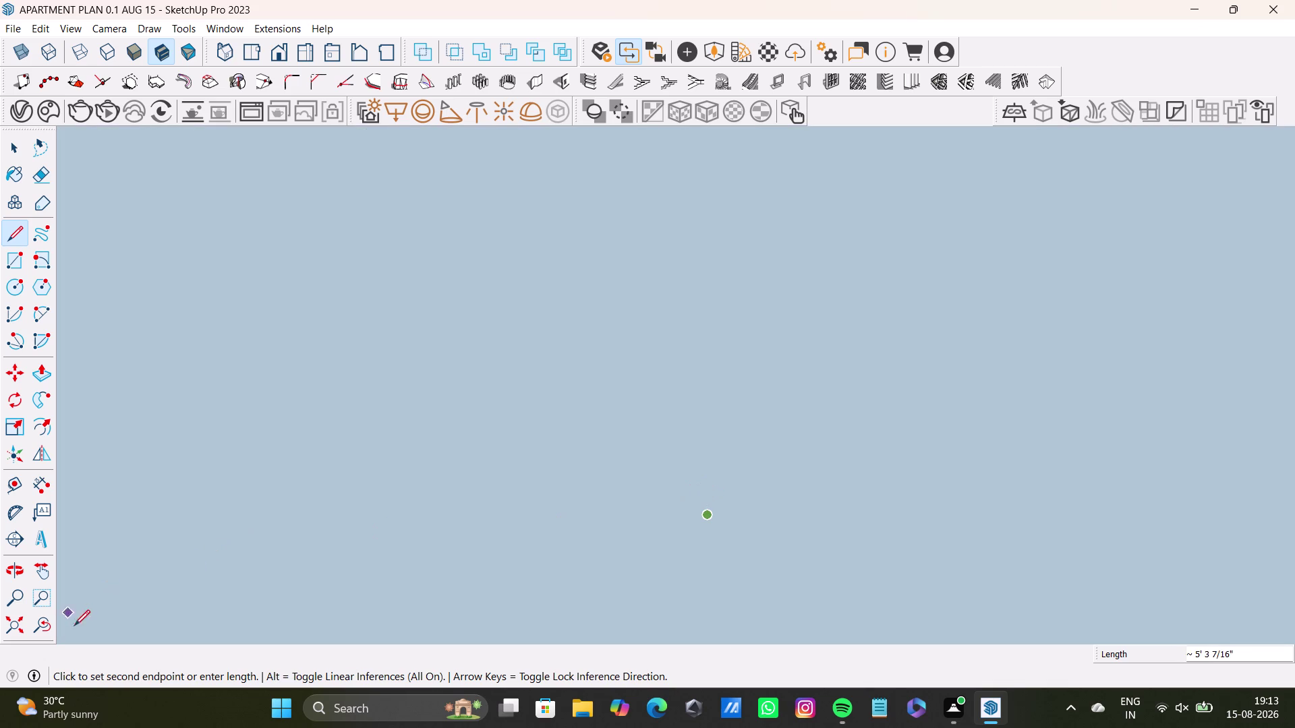
click(50, 627)
scroll(down, 3)
middle_drag(727, 532, 736, 306)
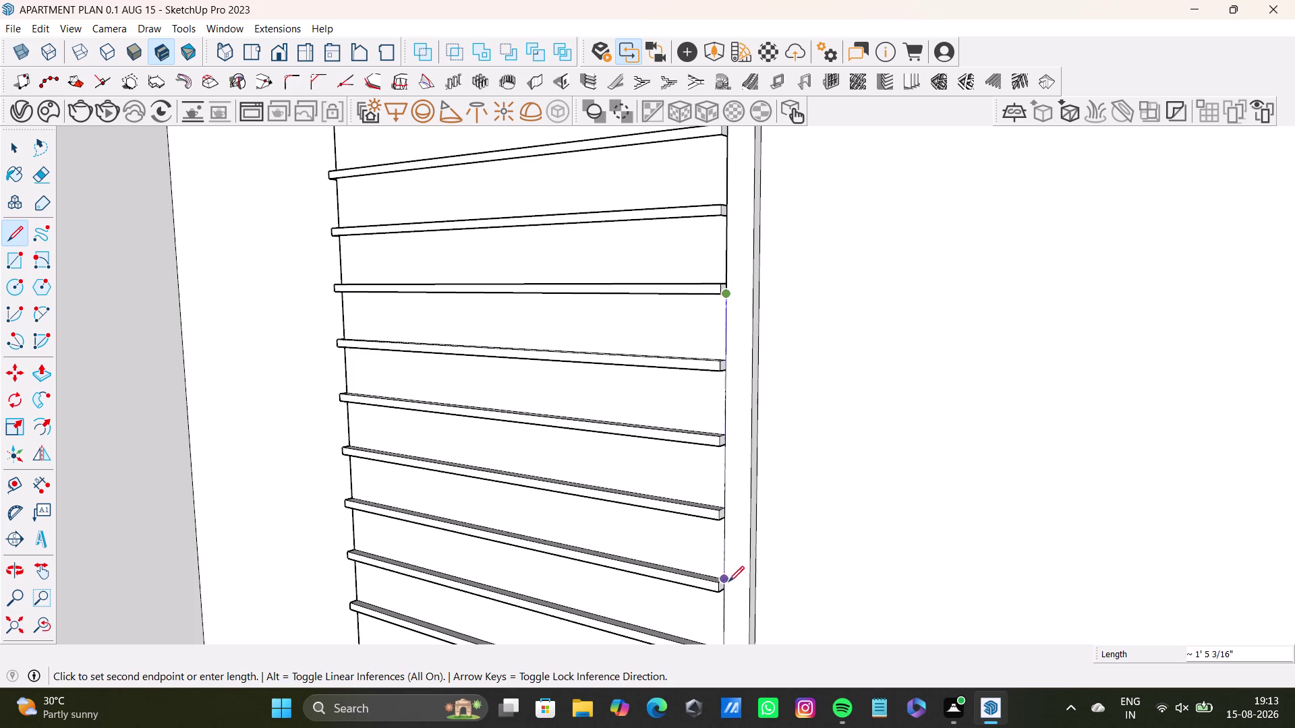
scroll(down, 3)
middle_drag(728, 619, 734, 452)
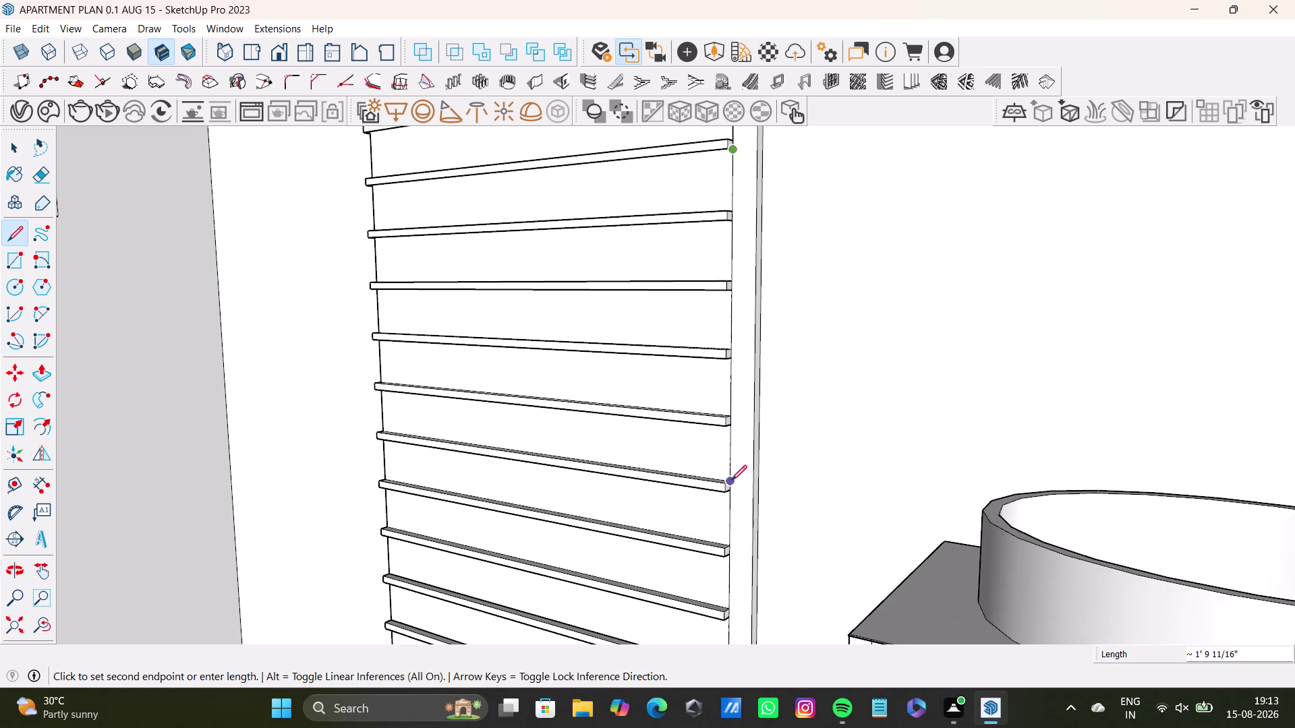
click(734, 489)
scroll(down, 3)
scroll(up, 3)
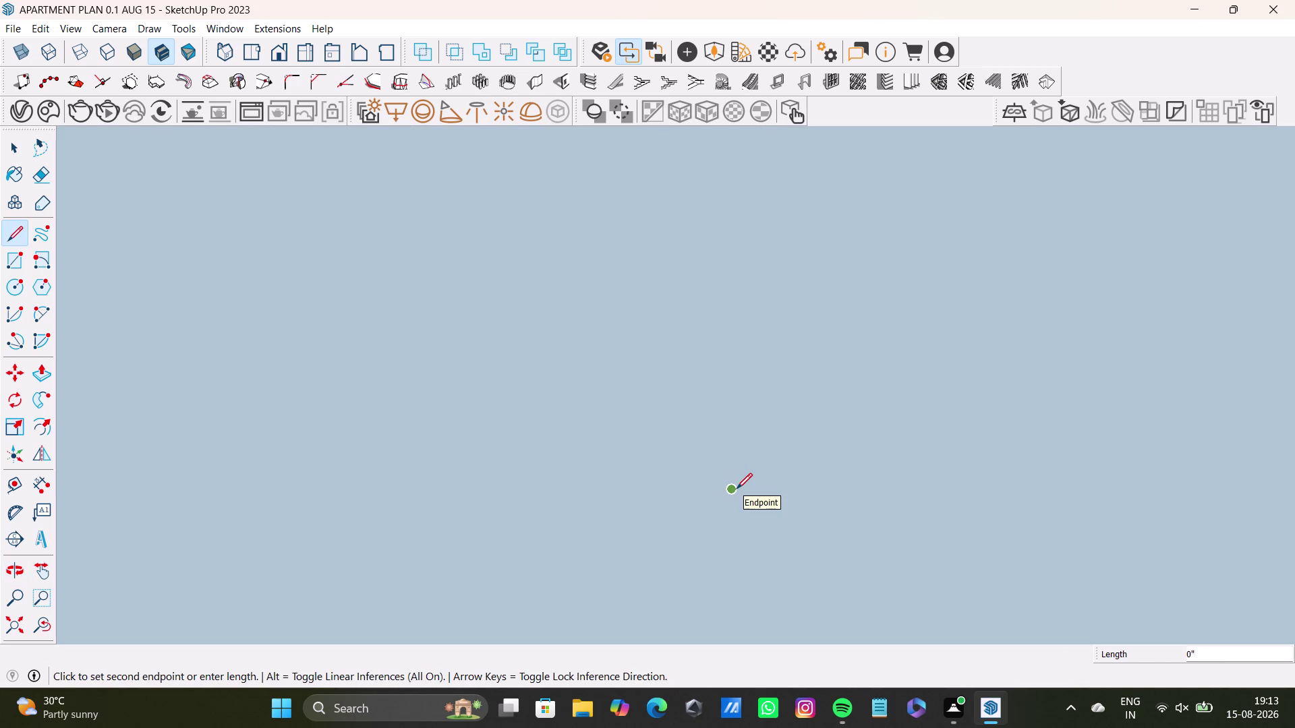
scroll(up, 3)
key(space)
Reframe the panel and draw another edge ending at a lower slat corner.
drag(44, 618, 53, 620)
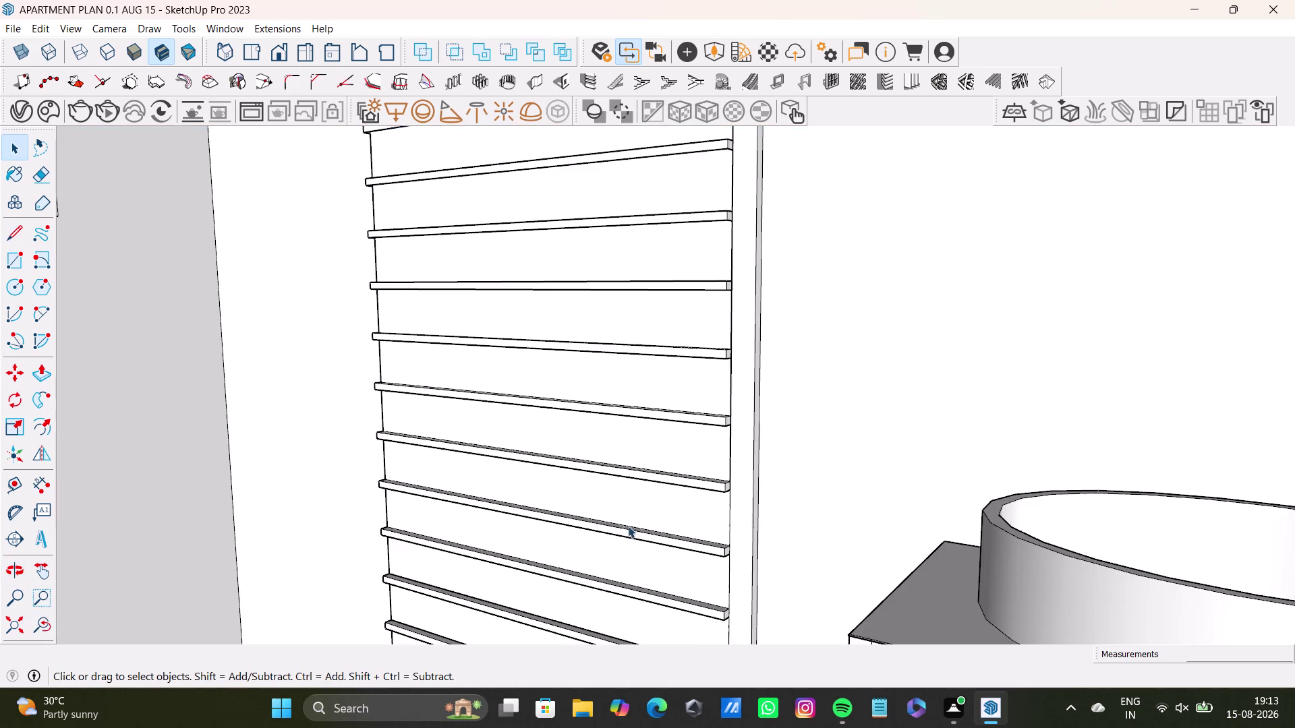
scroll(up, 3)
middle_drag(667, 534, 676, 359)
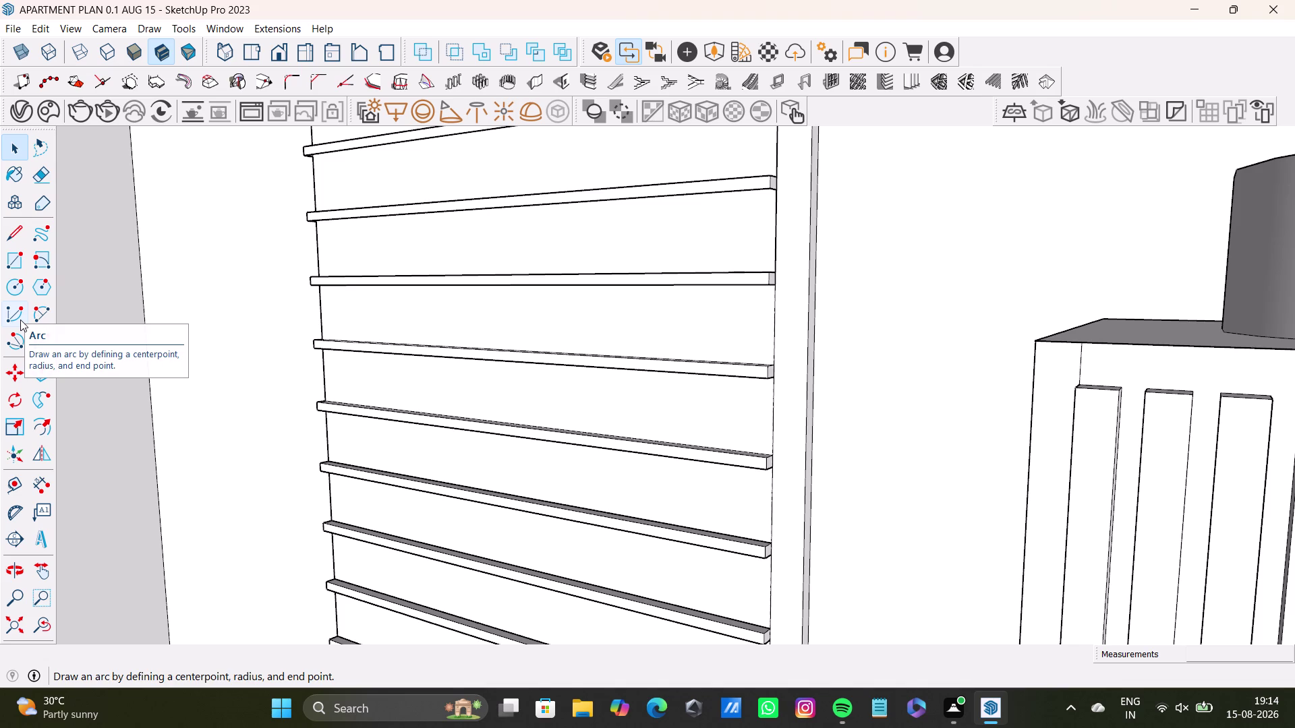
click(17, 237)
scroll(down, 3)
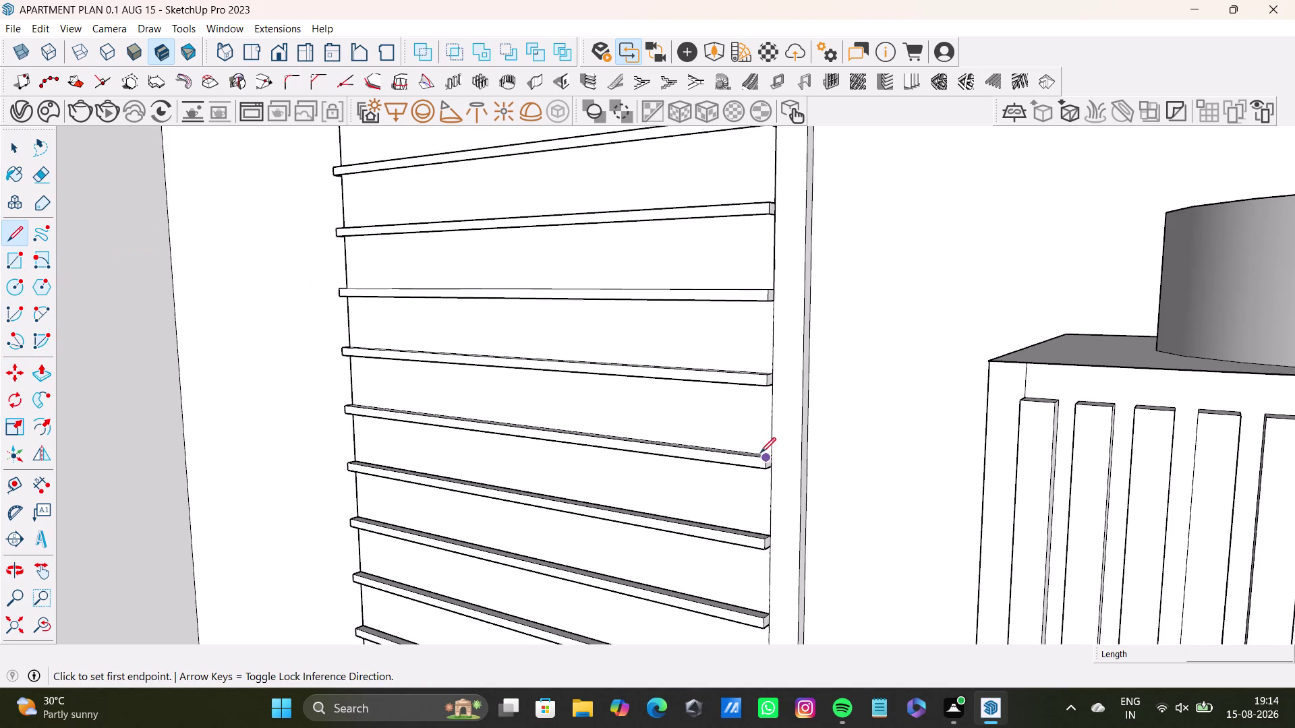
middle_drag(760, 453, 693, 381)
drag(704, 228, 703, 247)
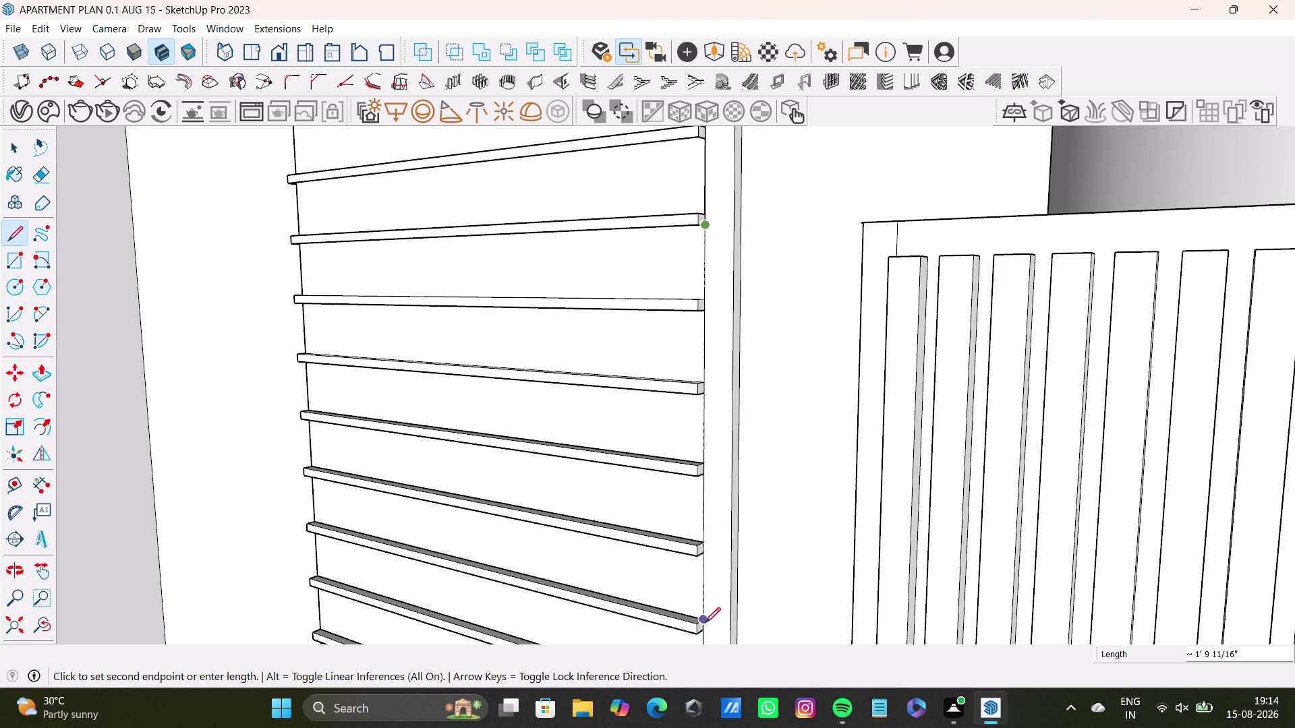
scroll(up, 3)
middle_drag(703, 633, 707, 453)
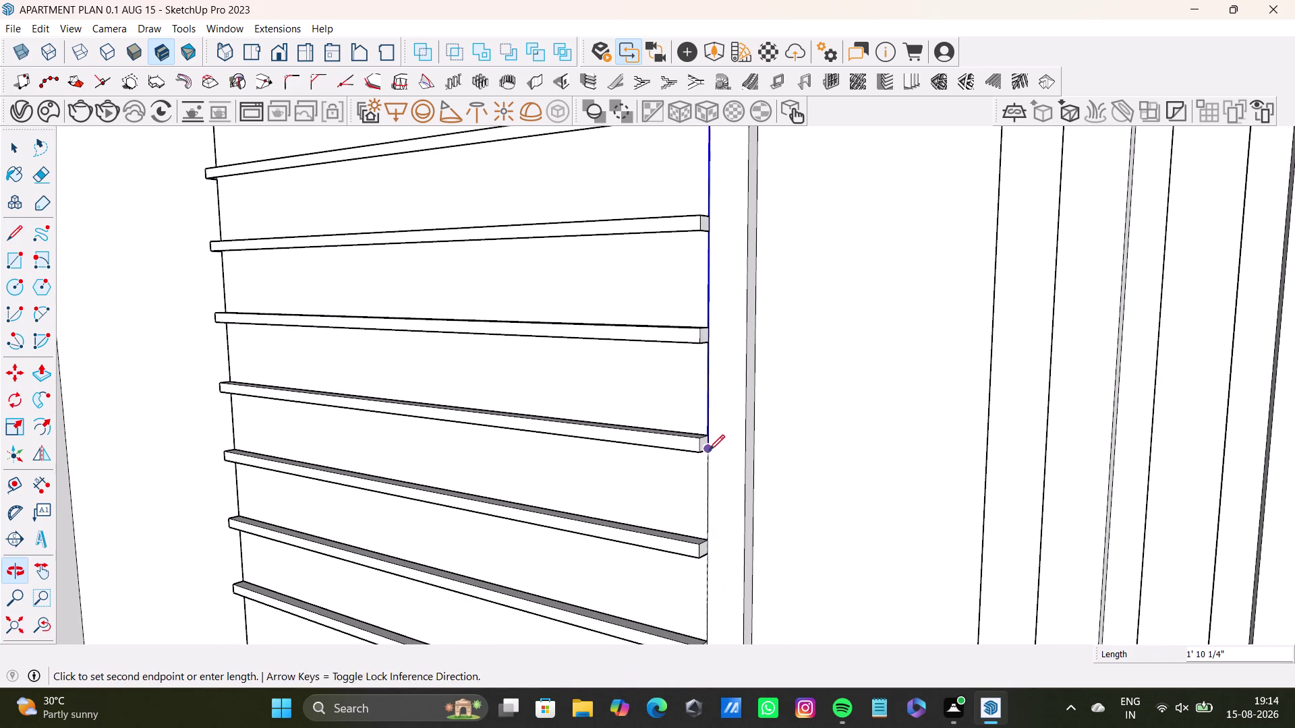
click(705, 557)
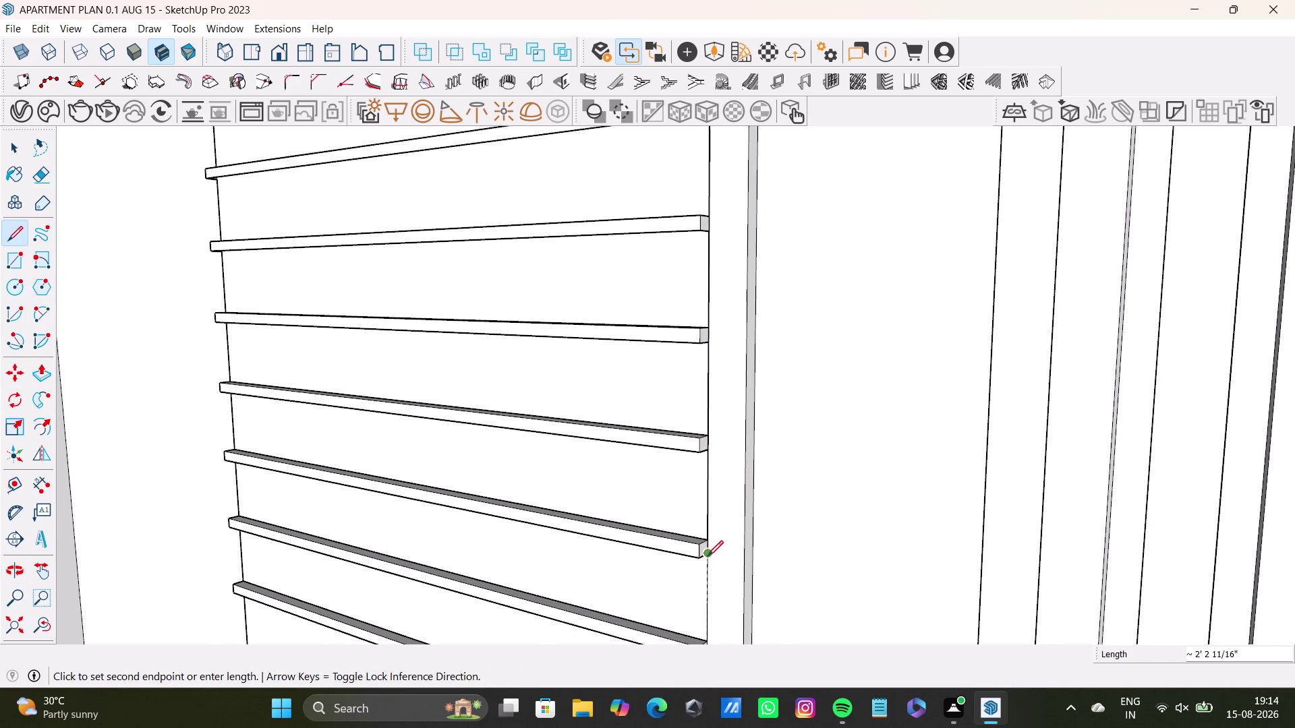
Draw the last edge from a slat corner down toward the panel bottom.
scroll(down, 3)
scroll(up, 3)
middle_drag(707, 546, 716, 350)
drag(718, 361, 718, 407)
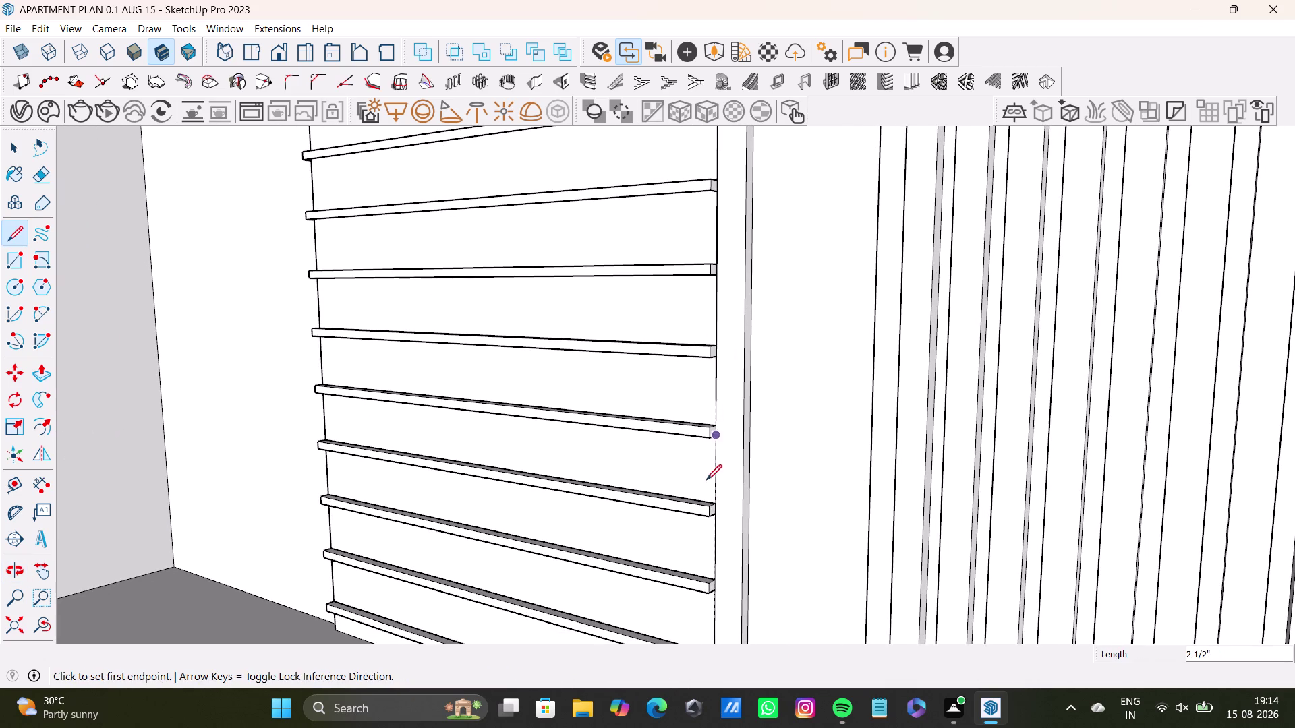
scroll(down, 3)
middle_drag(704, 532, 704, 406)
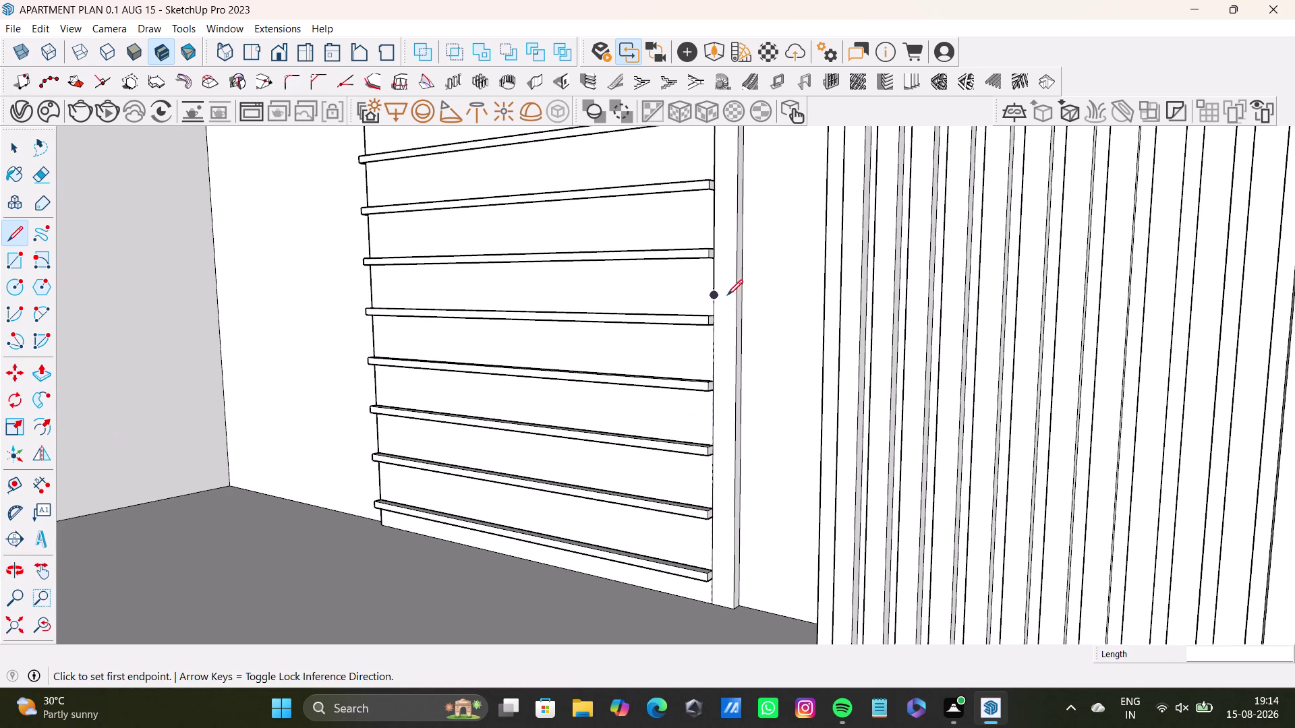
click(715, 296)
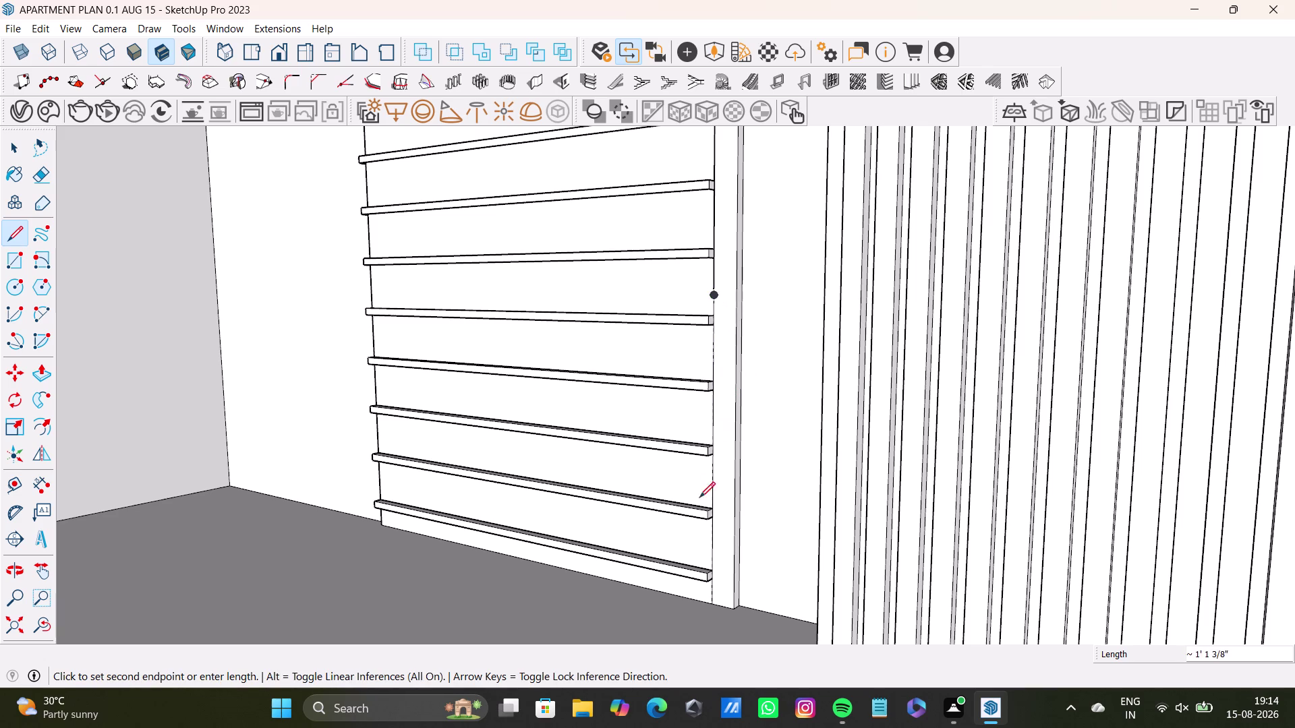
click(712, 603)
key(space)
scroll(down, 3)
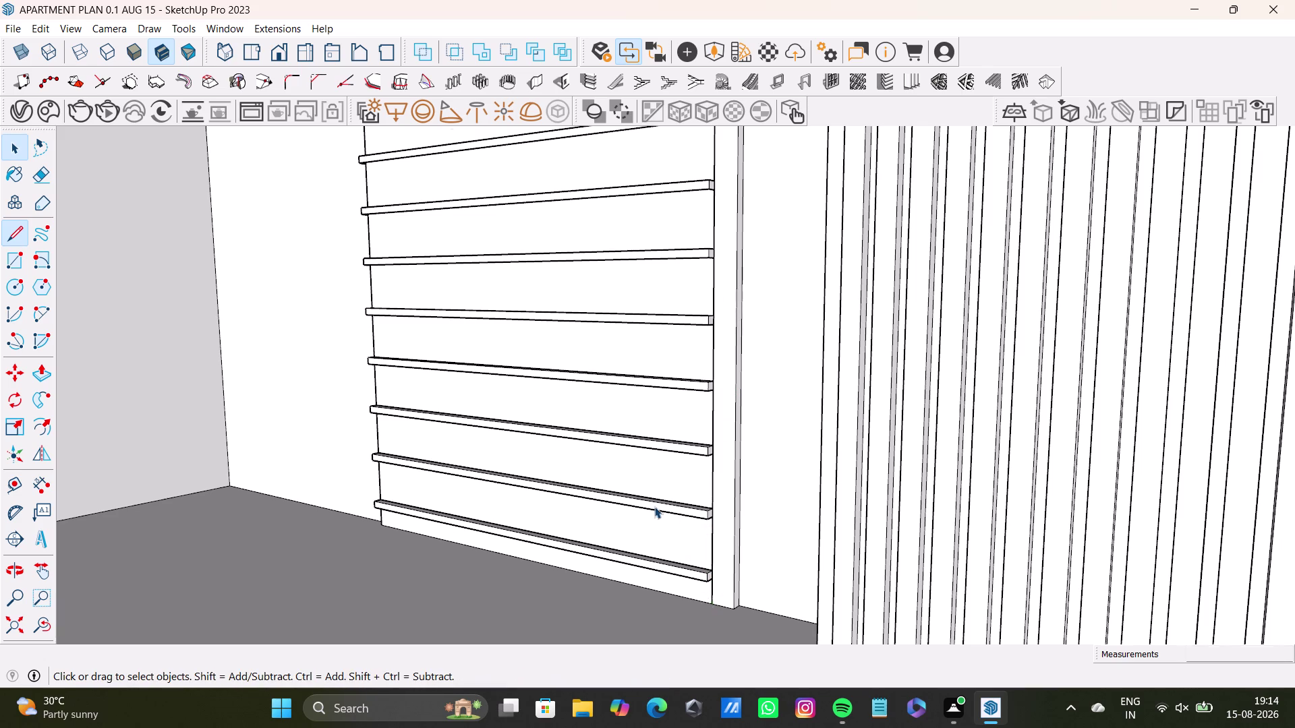
scroll(down, 3)
Try selecting the slatted panel's connected geometry, then undo those changes.
click(44, 625)
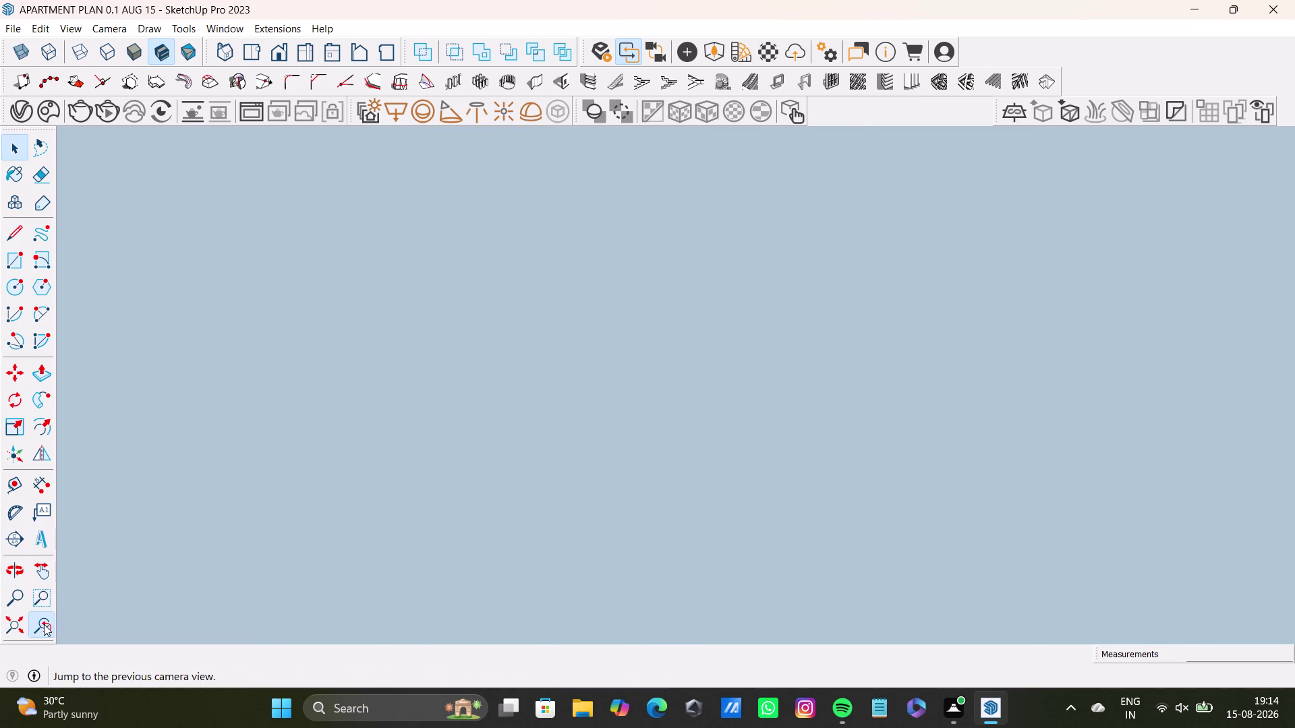
scroll(up, 3)
scroll(down, 3)
middle_drag(719, 470, 729, 507)
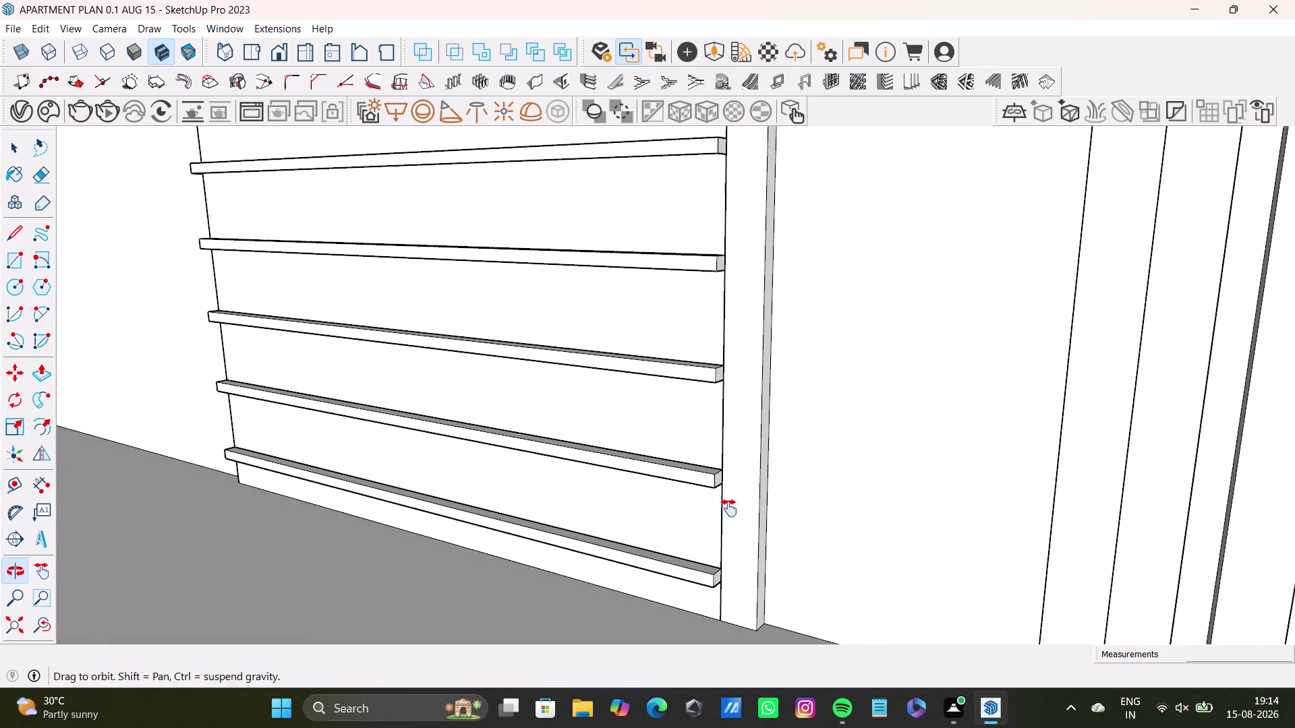
middle_drag(729, 506, 729, 512)
click(735, 502)
triple_click(735, 502)
triple_click(734, 499)
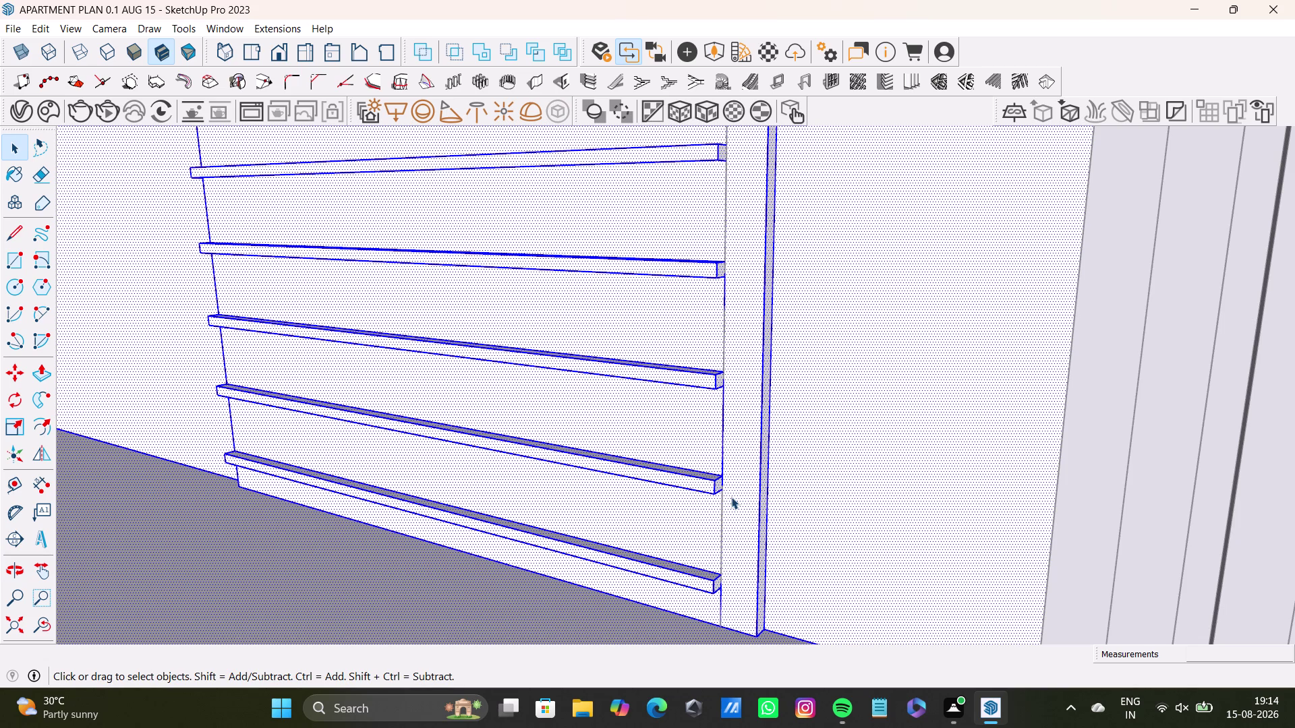
click(731, 497)
click(731, 497)
key(ctrl+z)
key(ctrl+z)
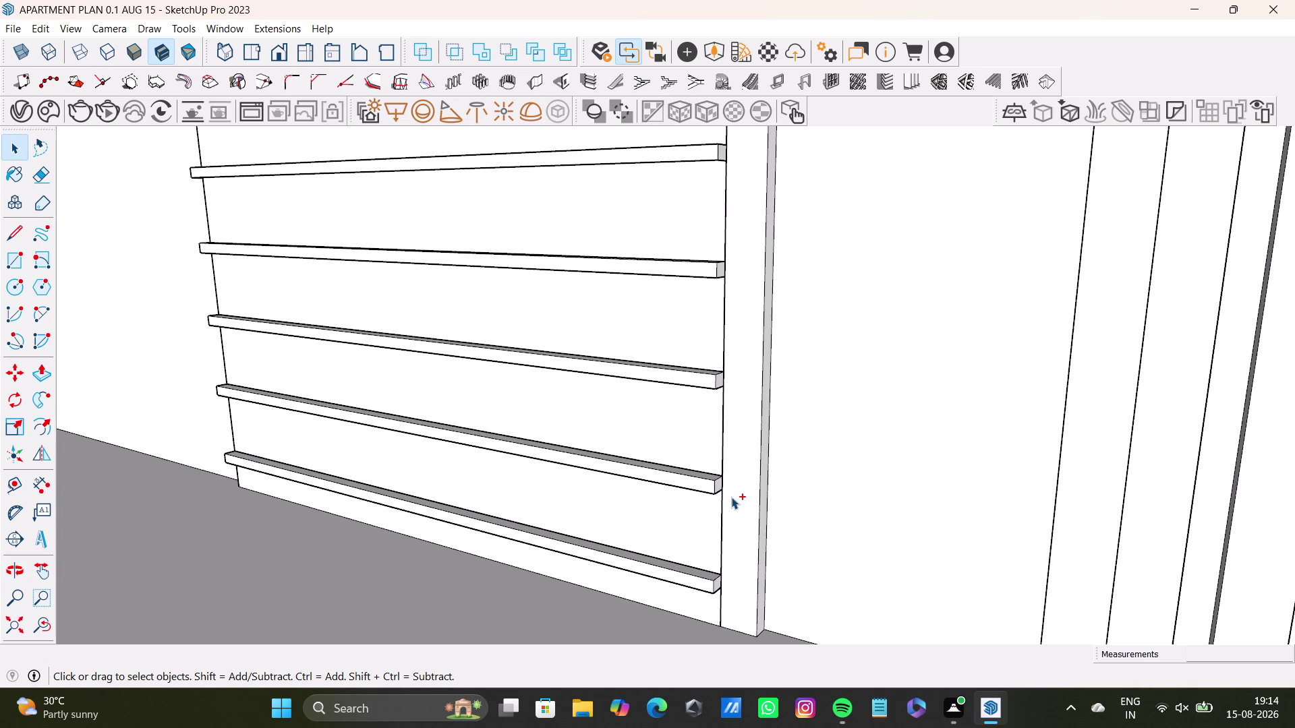
key(ctrl+z)
key(ctrl+z)
key(ctrl+z)
key(ctrl+z)
key(ctrl+z)
Zoom out, orbit back to the panel top, and delete its top edge.
scroll(down, 3)
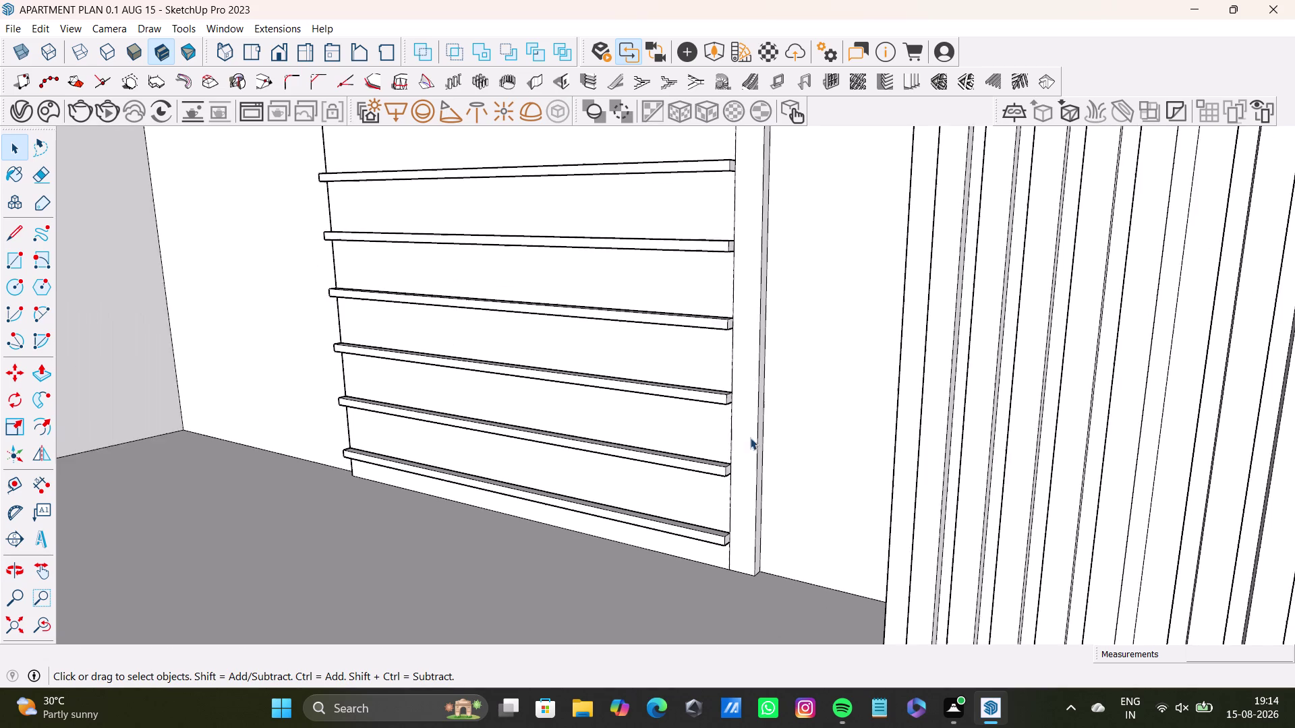
scroll(down, 3)
click(7, 626)
middle_drag(683, 387, 684, 387)
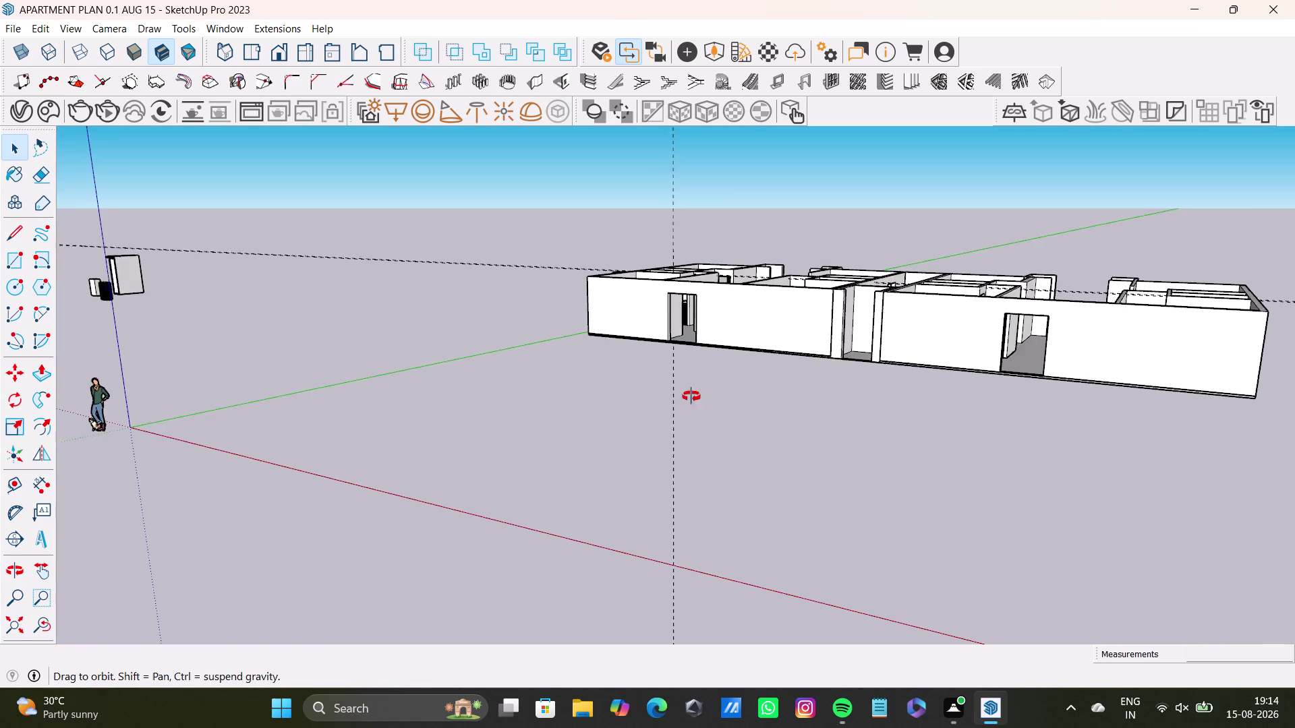
middle_drag(684, 388, 723, 602)
scroll(up, 3)
middle_drag(638, 272, 633, 402)
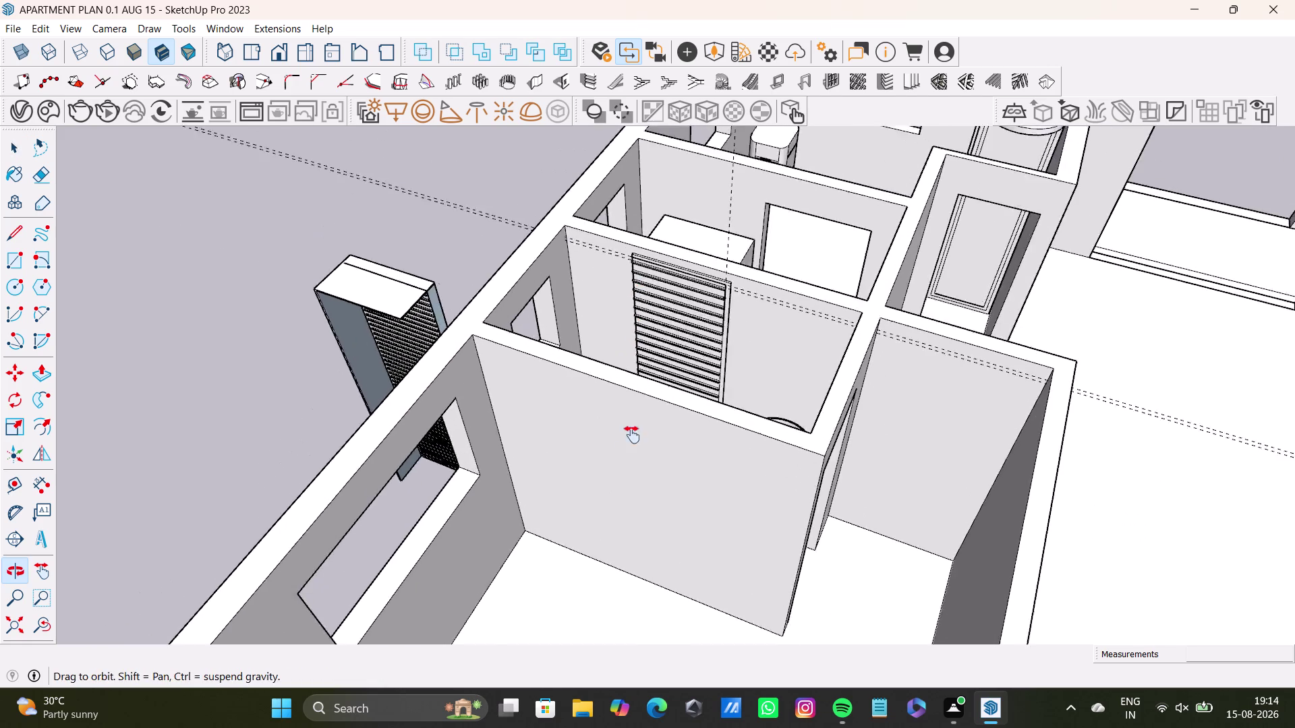
middle_drag(633, 403, 630, 457)
scroll(up, 3)
middle_drag(691, 417, 752, 345)
scroll(up, 3)
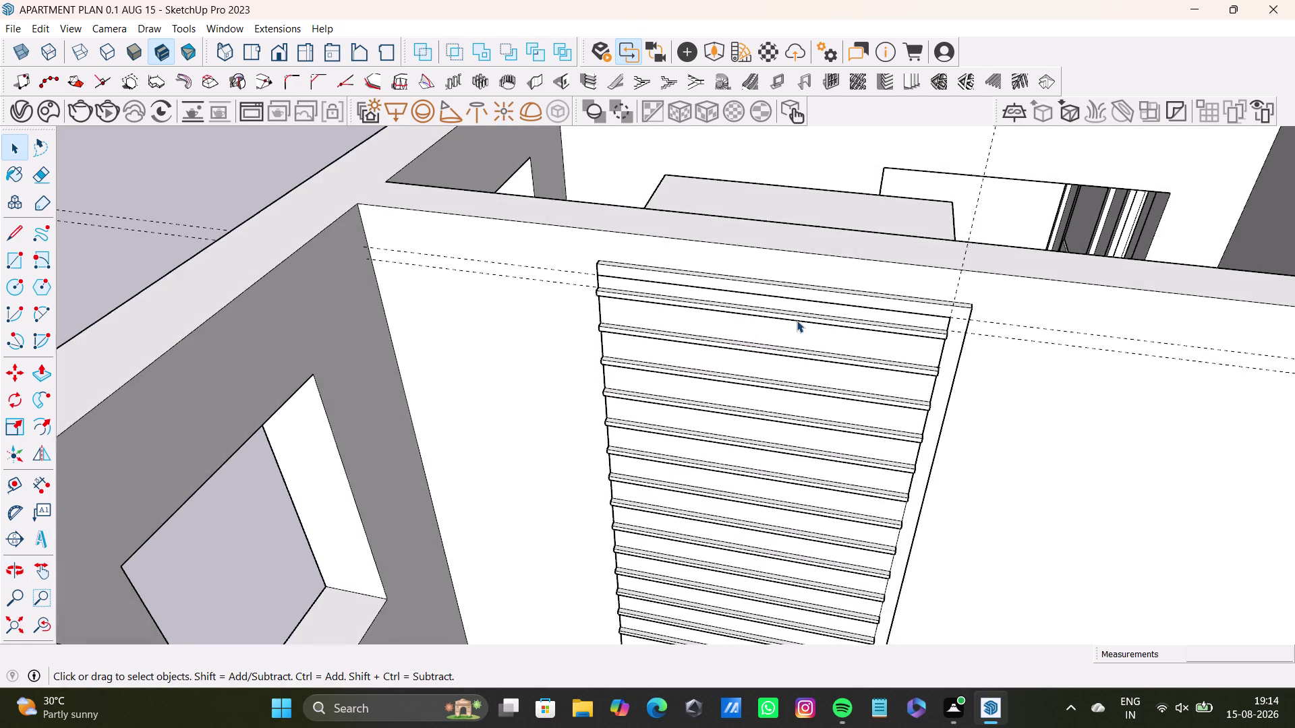
scroll(up, 3)
middle_drag(797, 321, 687, 386)
click(725, 359)
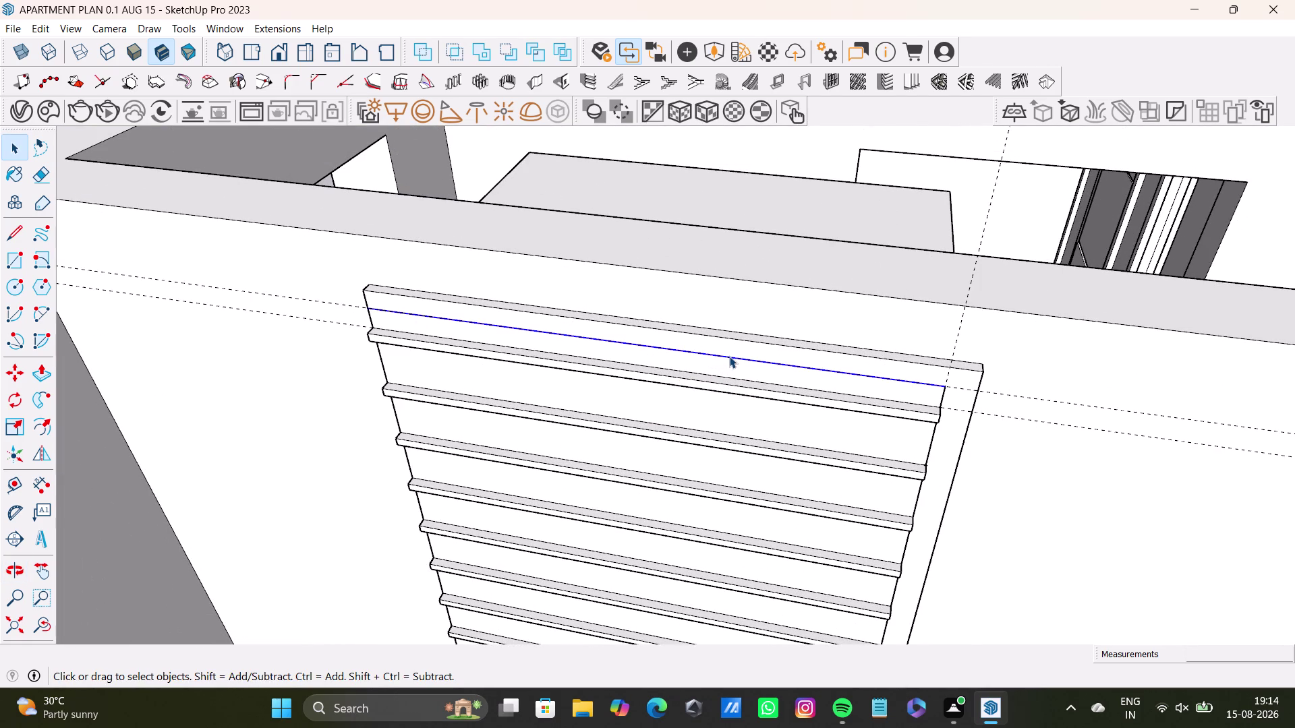
key(Delete)
Pick pieces of the panel's top strip and delete them.
scroll(up, 3)
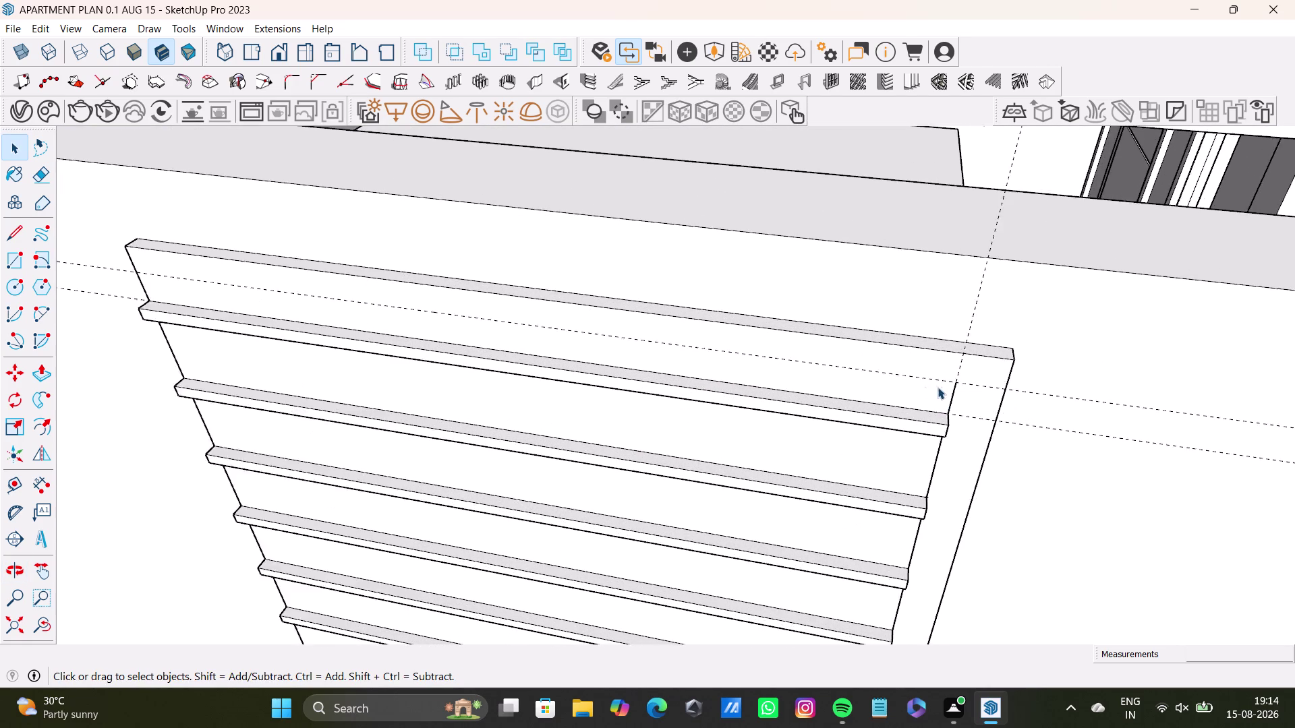
scroll(up, 3)
click(952, 403)
click(954, 415)
click(953, 406)
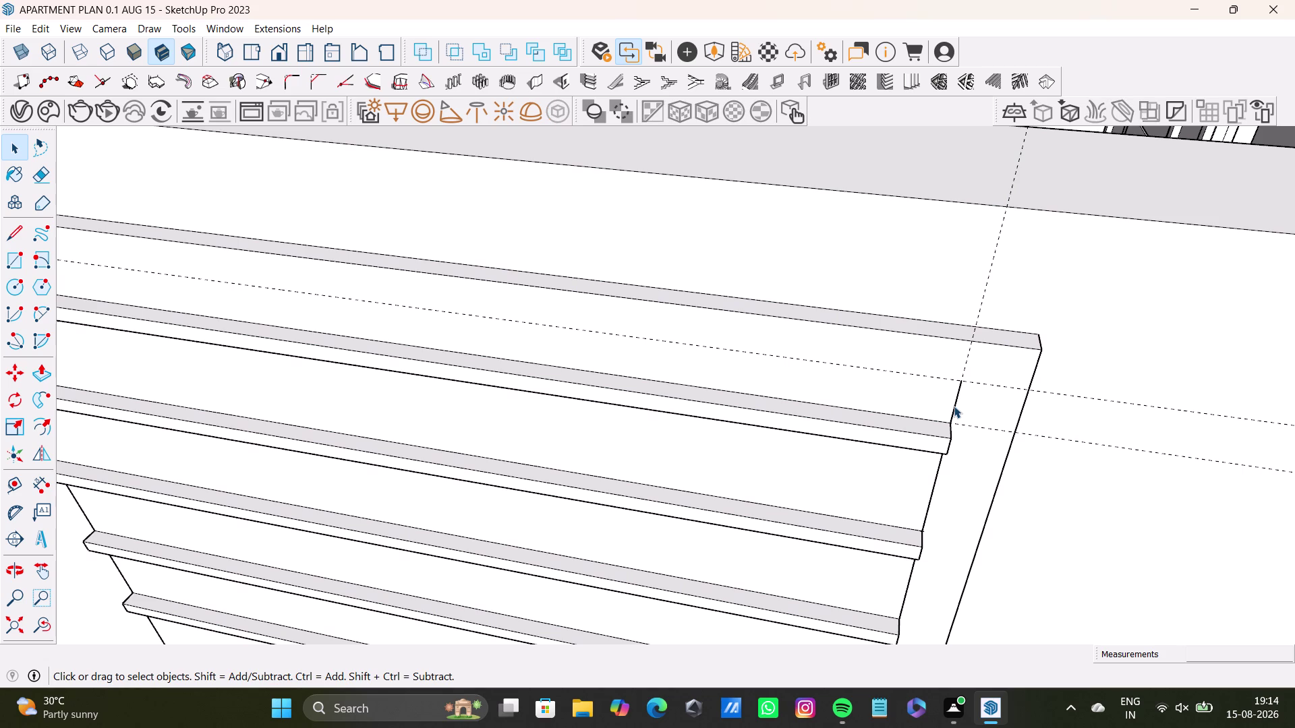
key(Delete)
Select the panel's top strip with its edges plus the right side edge.
scroll(down, 3)
triple_click(948, 376)
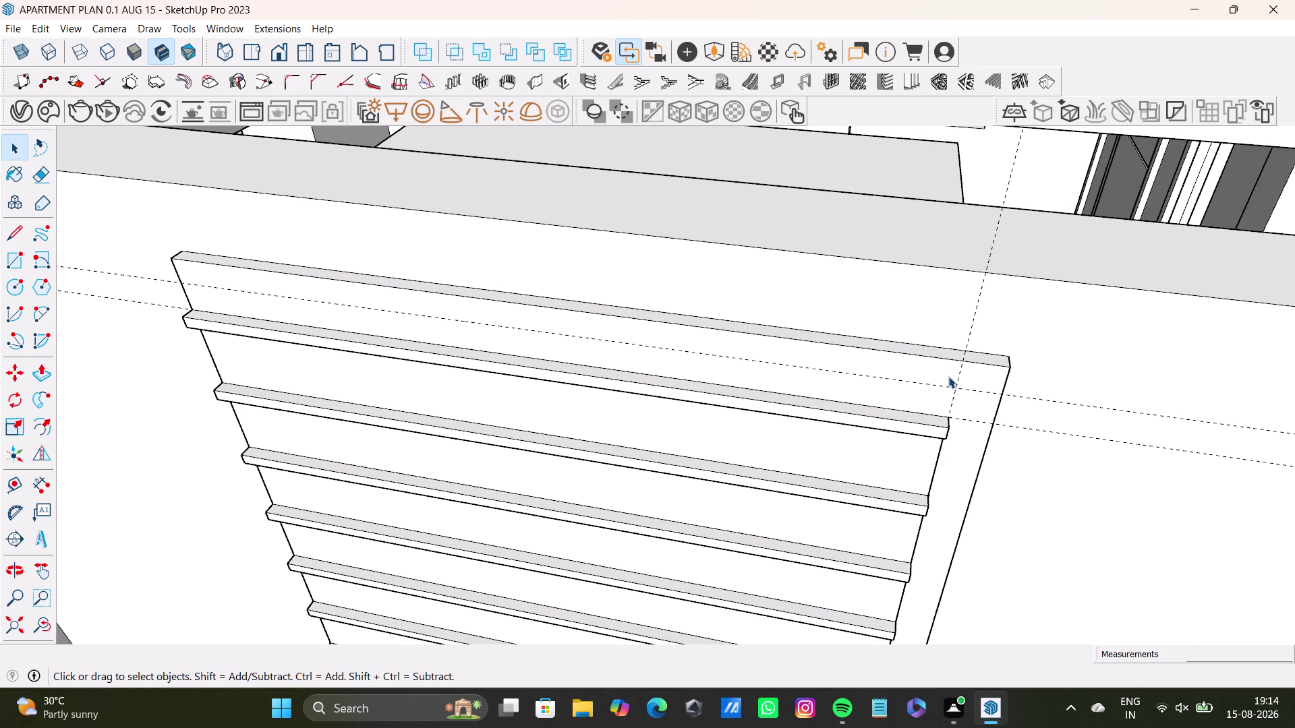
double_click(951, 383)
click(967, 408)
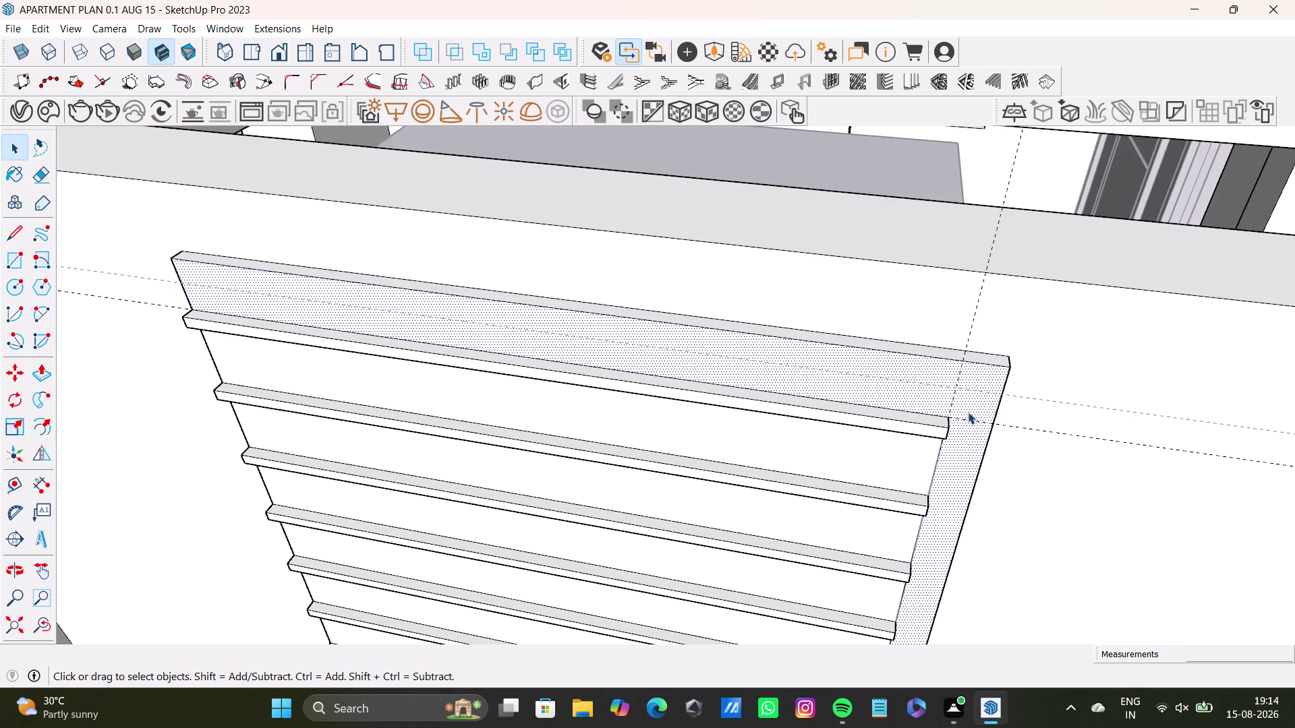
Orbit beneath the panel toward the basin to inspect the selected strip.
scroll(down, 3)
middle_drag(968, 409, 736, 300)
middle_drag(421, 407, 594, 234)
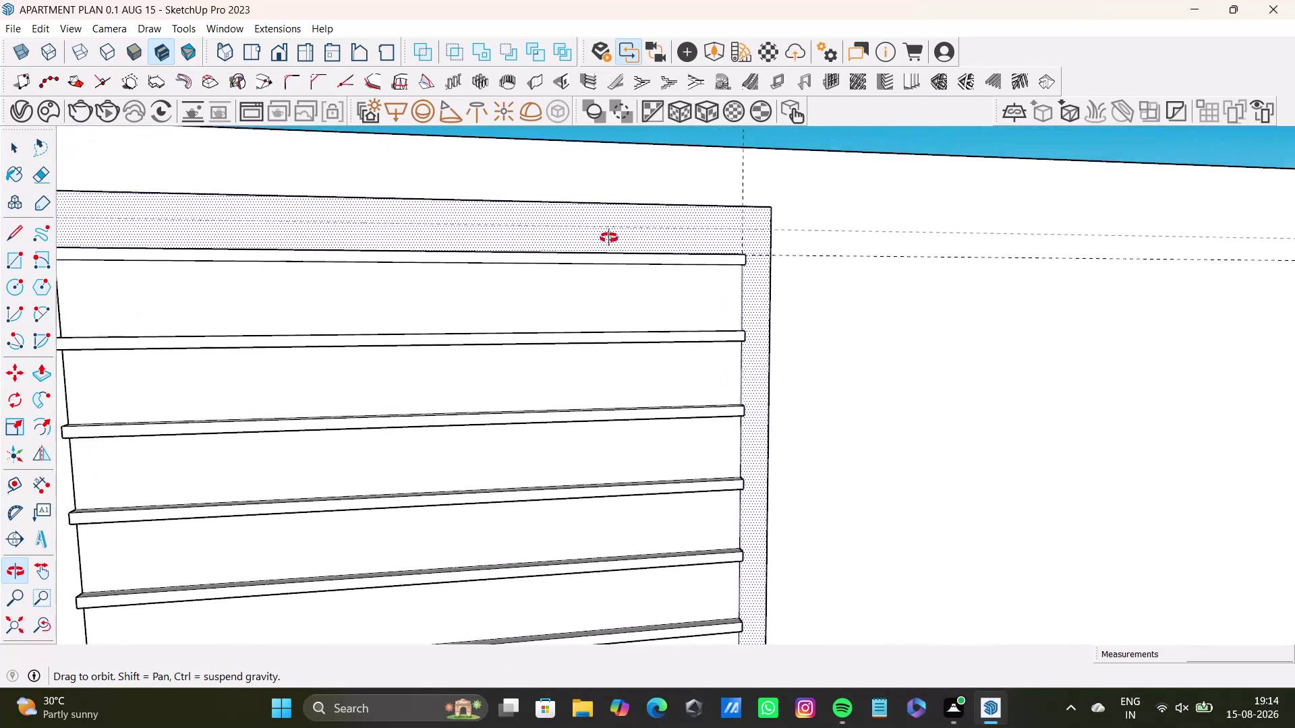
middle_drag(594, 234, 586, 597)
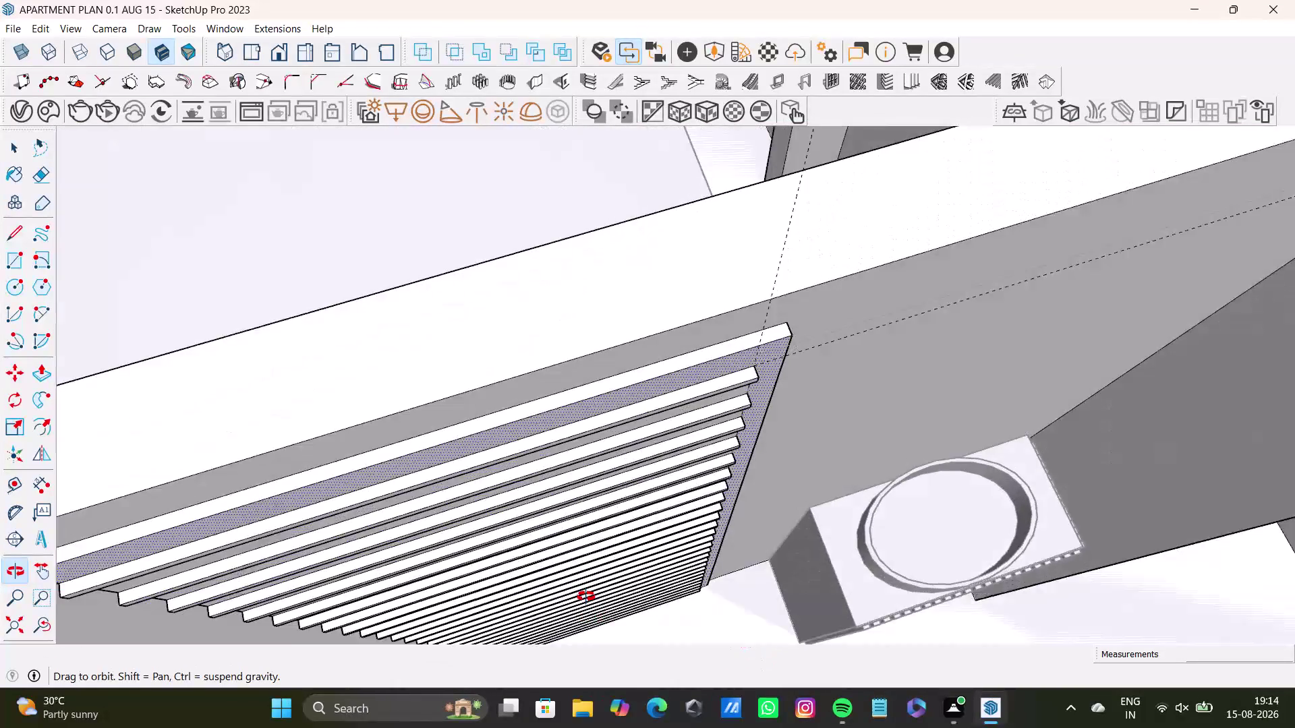
middle_drag(586, 597, 583, 597)
scroll(down, 3)
middle_drag(598, 555, 695, 466)
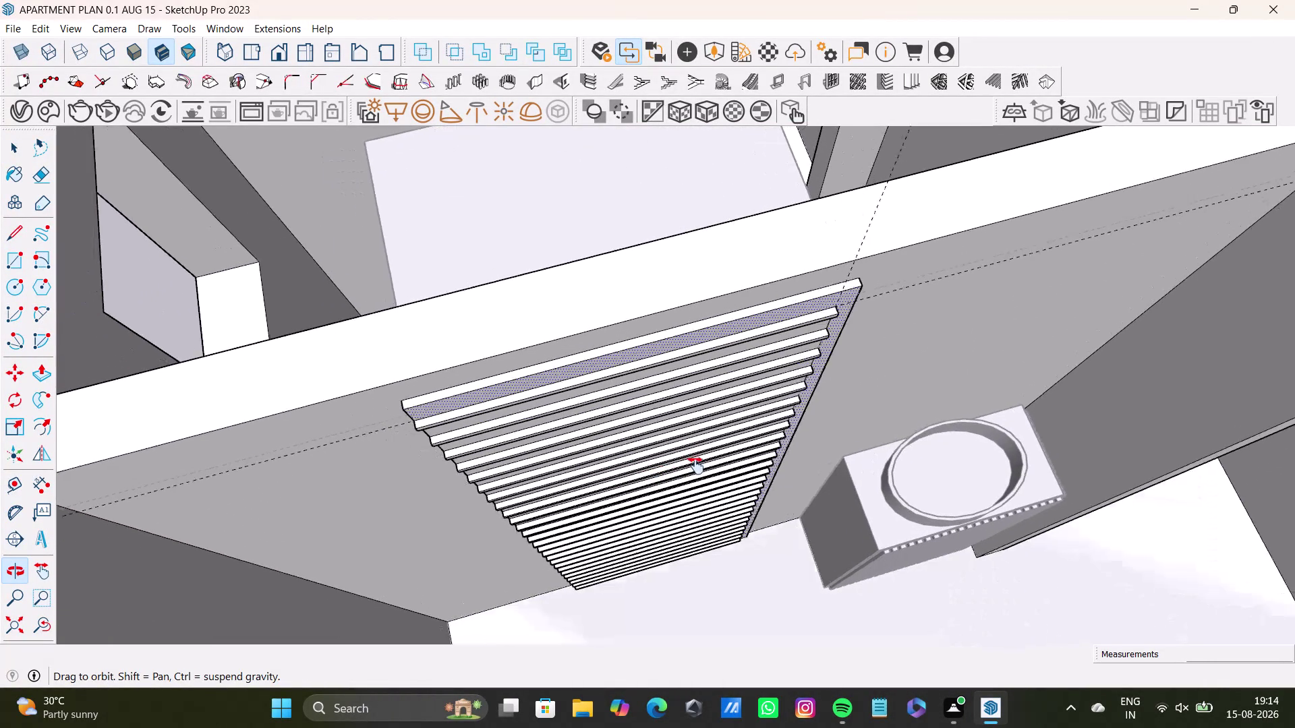
middle_drag(695, 466, 696, 466)
middle_drag(408, 434, 362, 312)
middle_drag(420, 289, 395, 325)
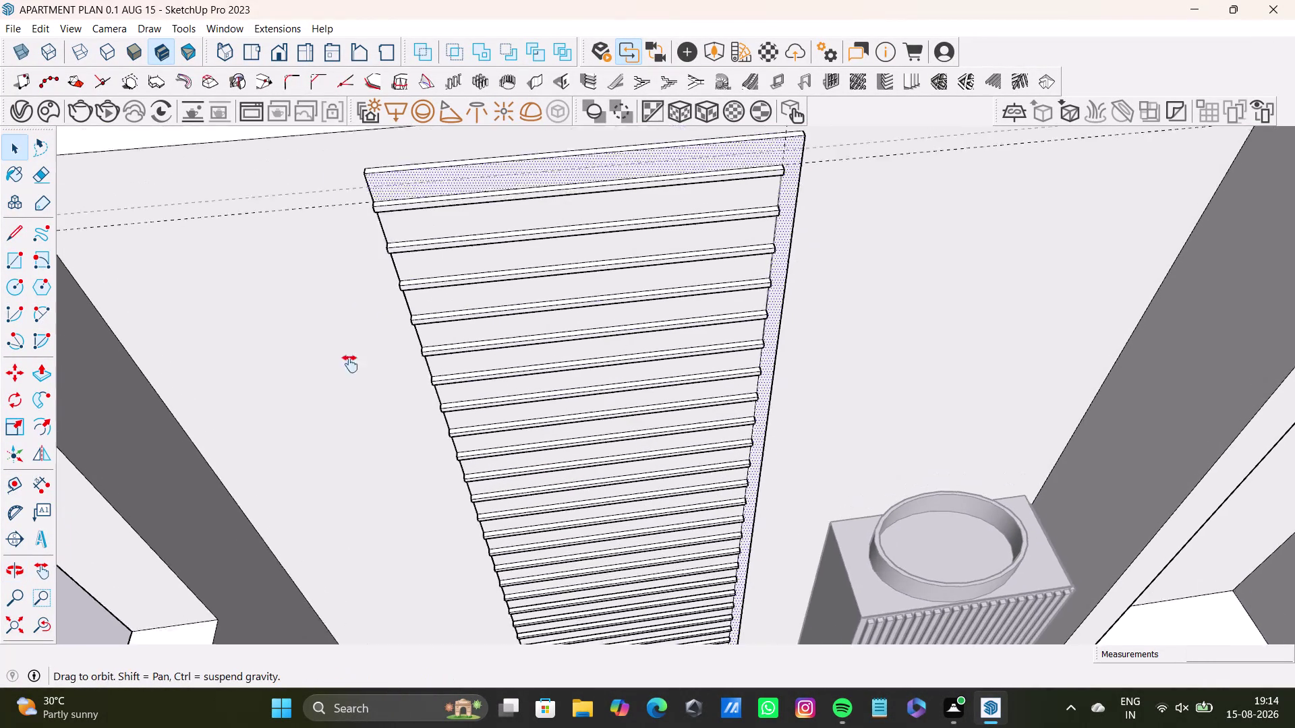
Draw a line across the panel's back face from top-left to top-right corner.
middle_drag(395, 325, 306, 396)
click(6, 235)
scroll(up, 3)
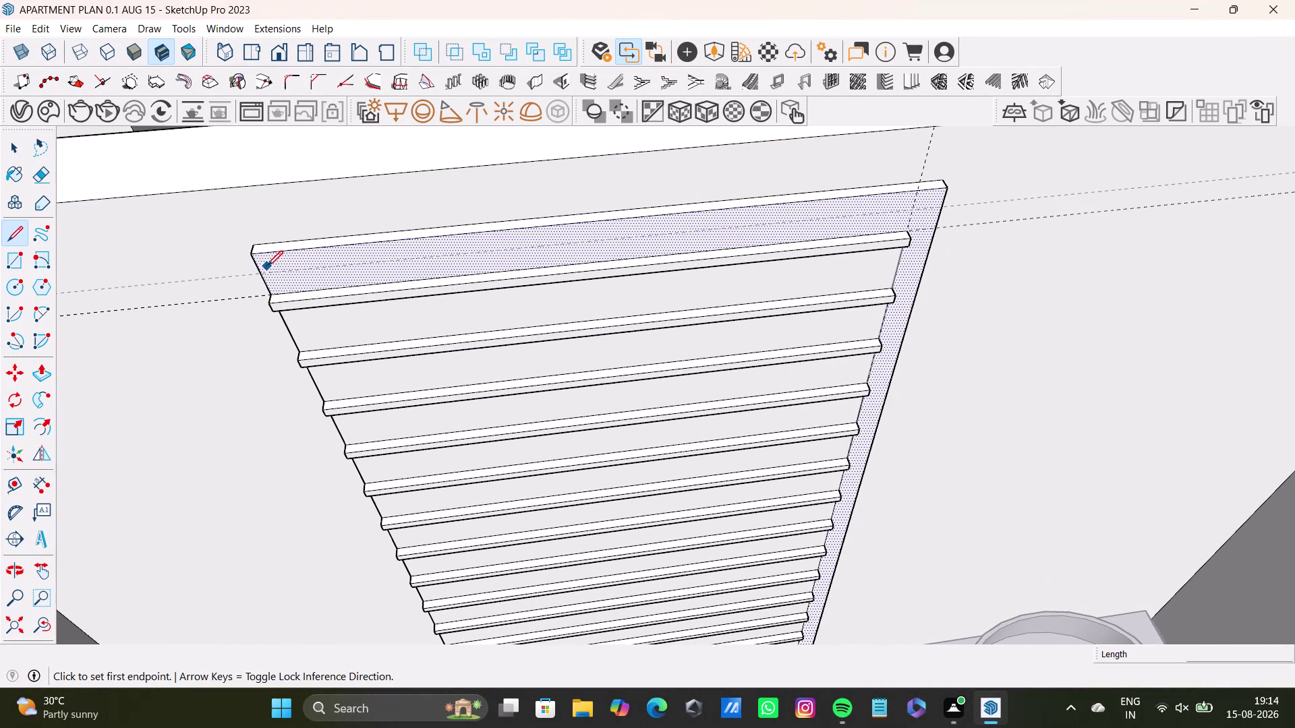
click(261, 271)
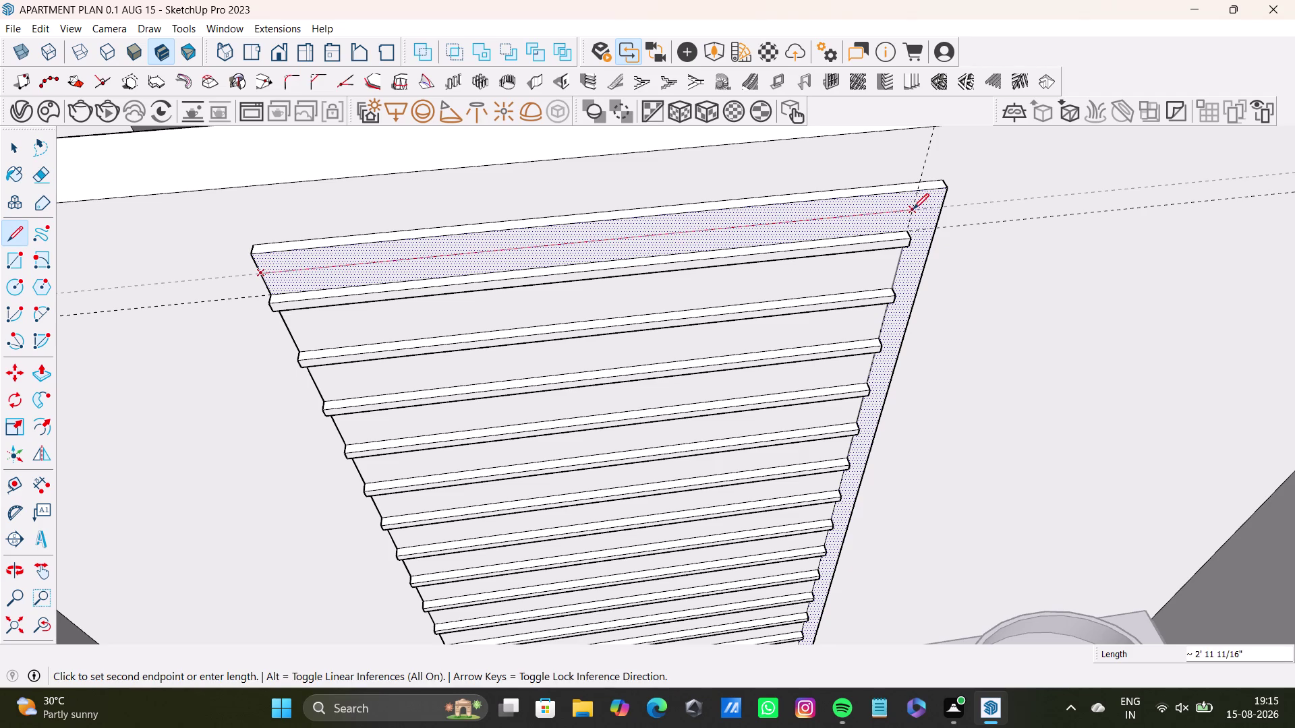
click(913, 209)
Continue the line down the panel's right edge to its bottom corner.
scroll(down, 3)
middle_drag(893, 355, 770, 337)
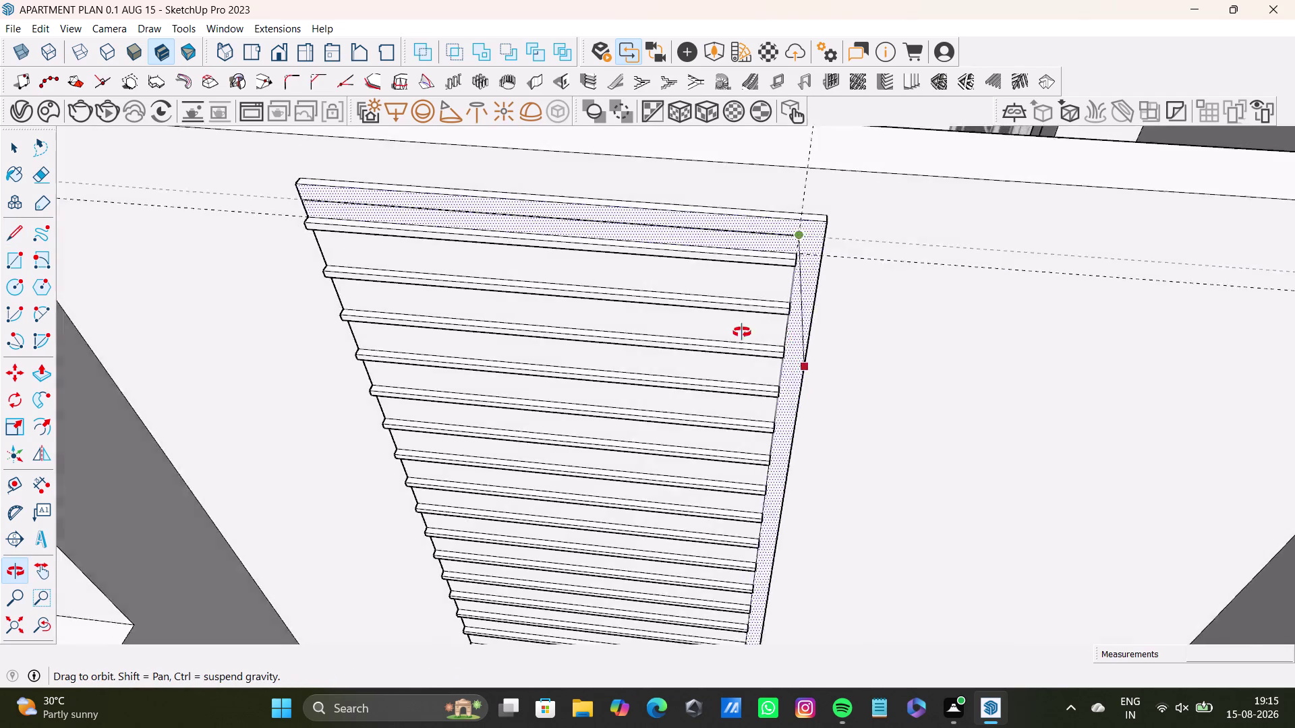
middle_drag(770, 337, 721, 331)
scroll(down, 3)
middle_drag(669, 381, 642, 376)
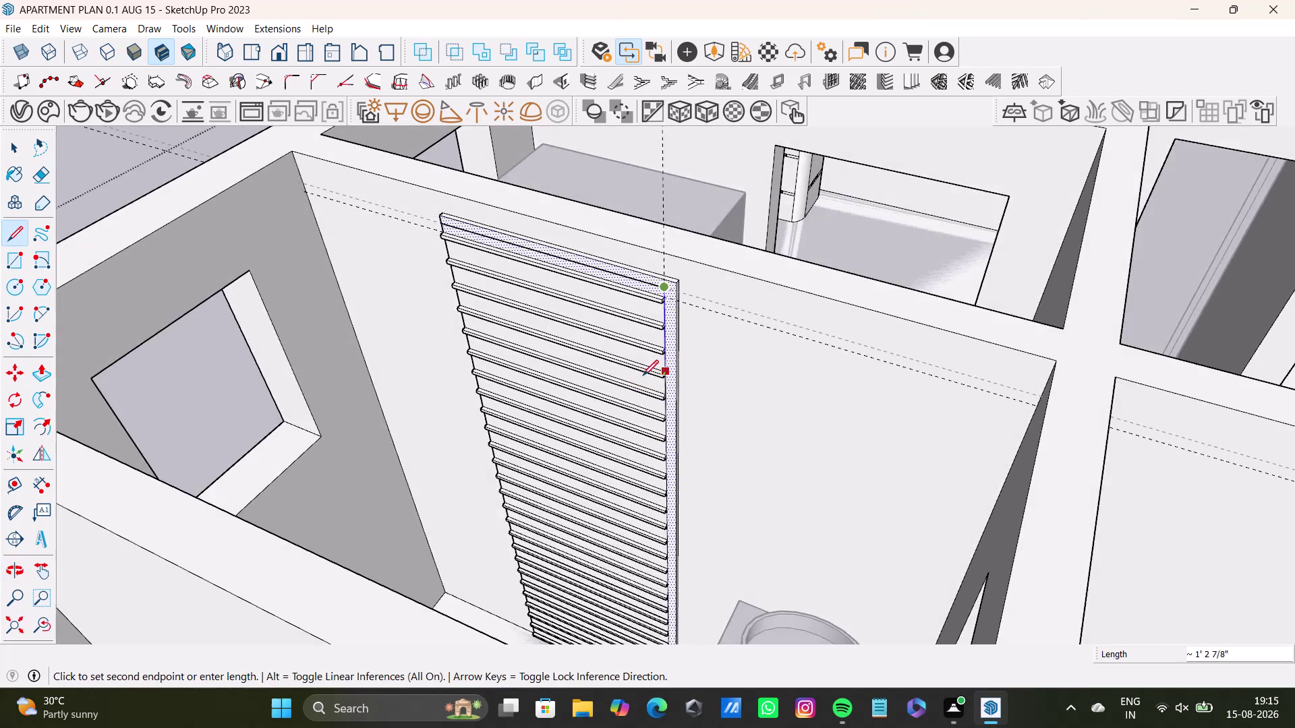
scroll(up, 3)
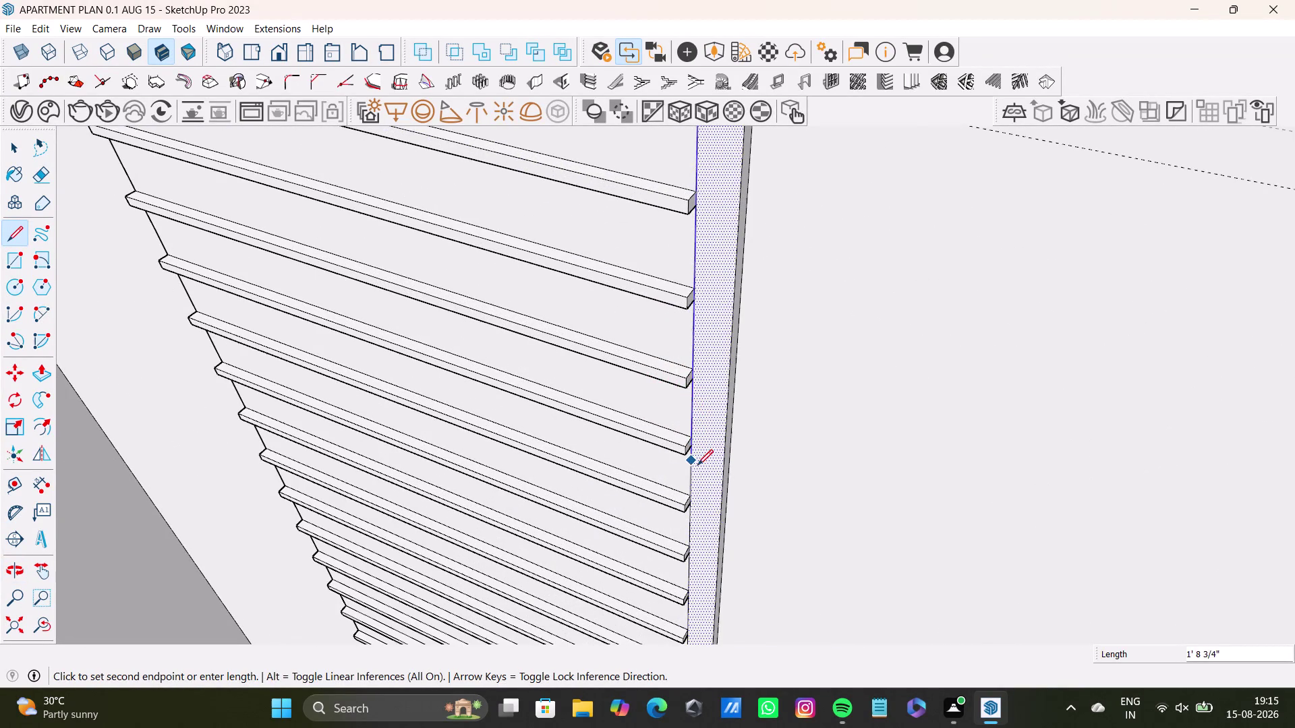
scroll(down, 3)
middle_drag(698, 469, 704, 329)
scroll(down, 3)
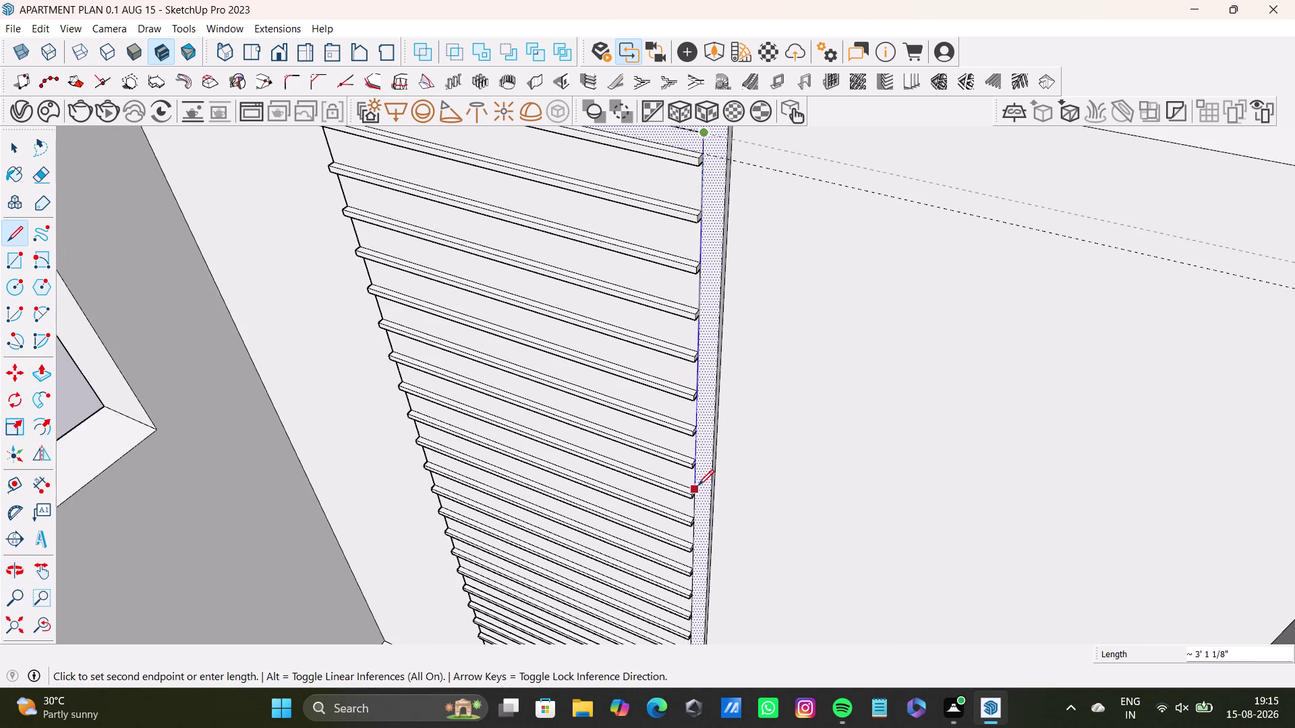
middle_drag(698, 486, 692, 380)
scroll(up, 3)
scroll(down, 3)
middle_drag(688, 460, 688, 346)
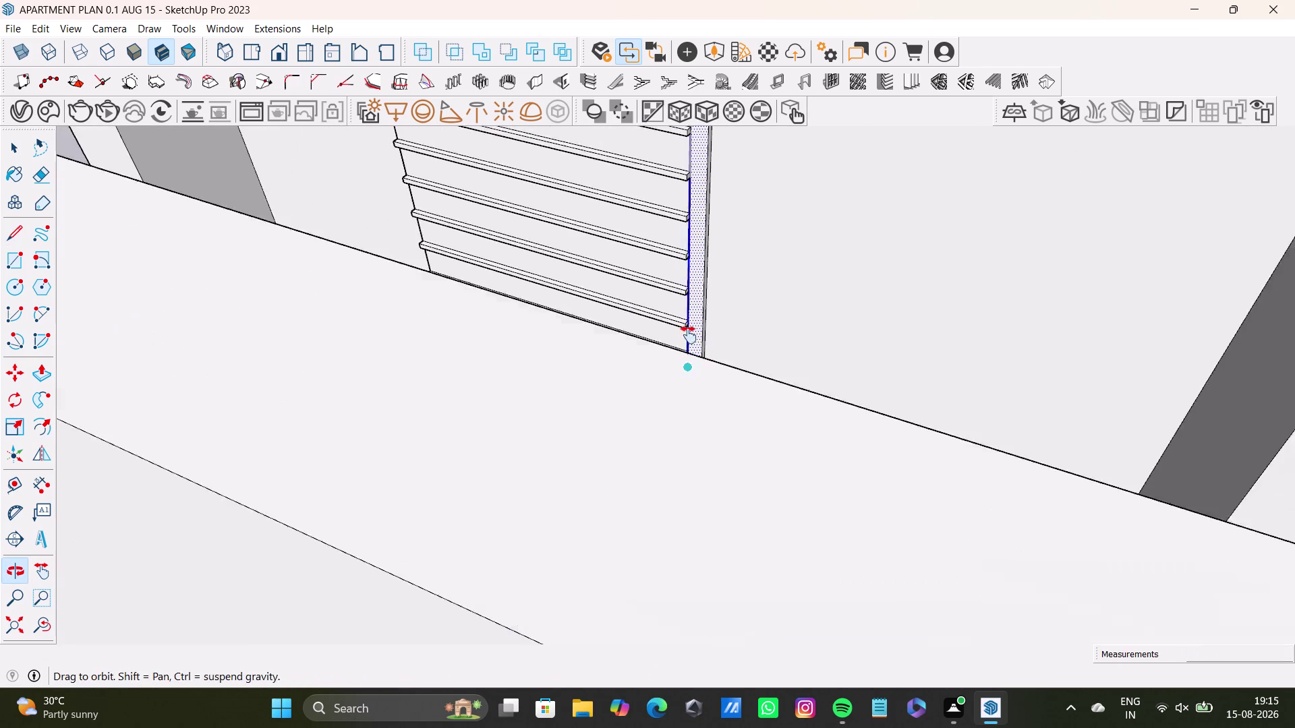
middle_drag(688, 346, 689, 319)
middle_drag(698, 317, 497, 601)
middle_drag(724, 255, 639, 373)
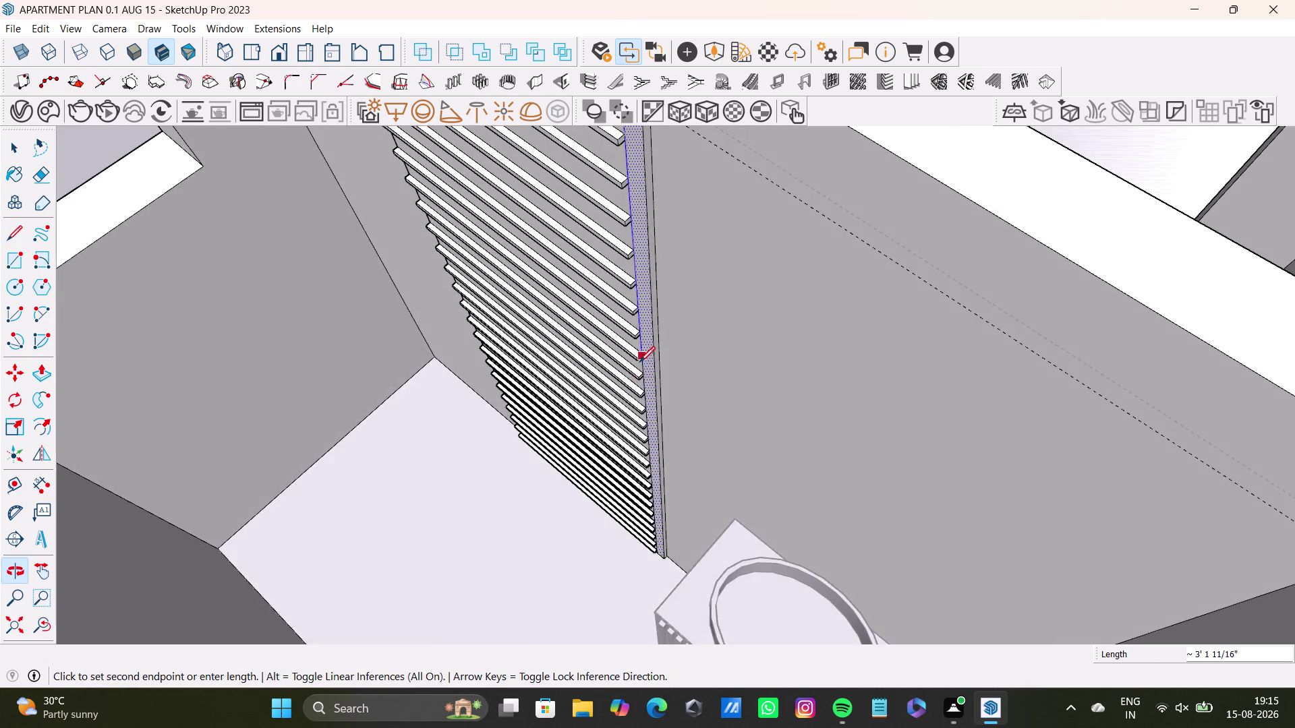
scroll(up, 3)
middle_drag(640, 352, 650, 247)
scroll(down, 3)
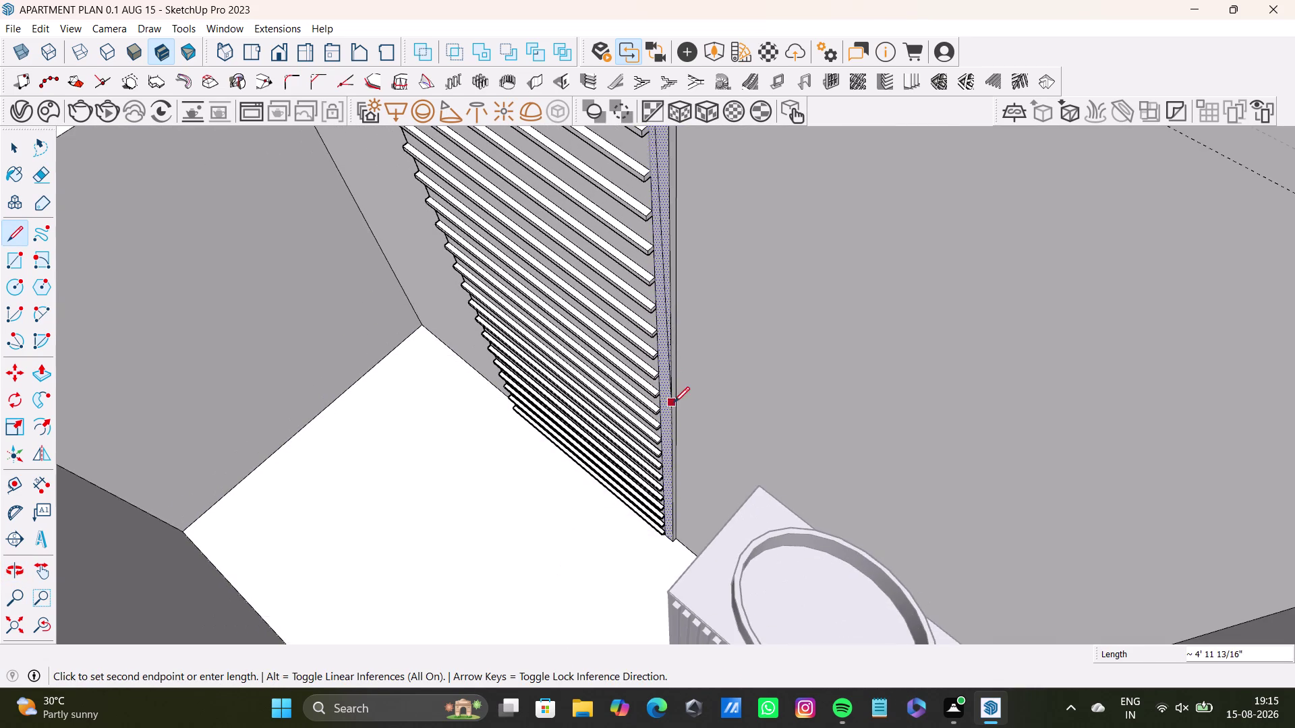
middle_drag(673, 391, 692, 321)
scroll(up, 3)
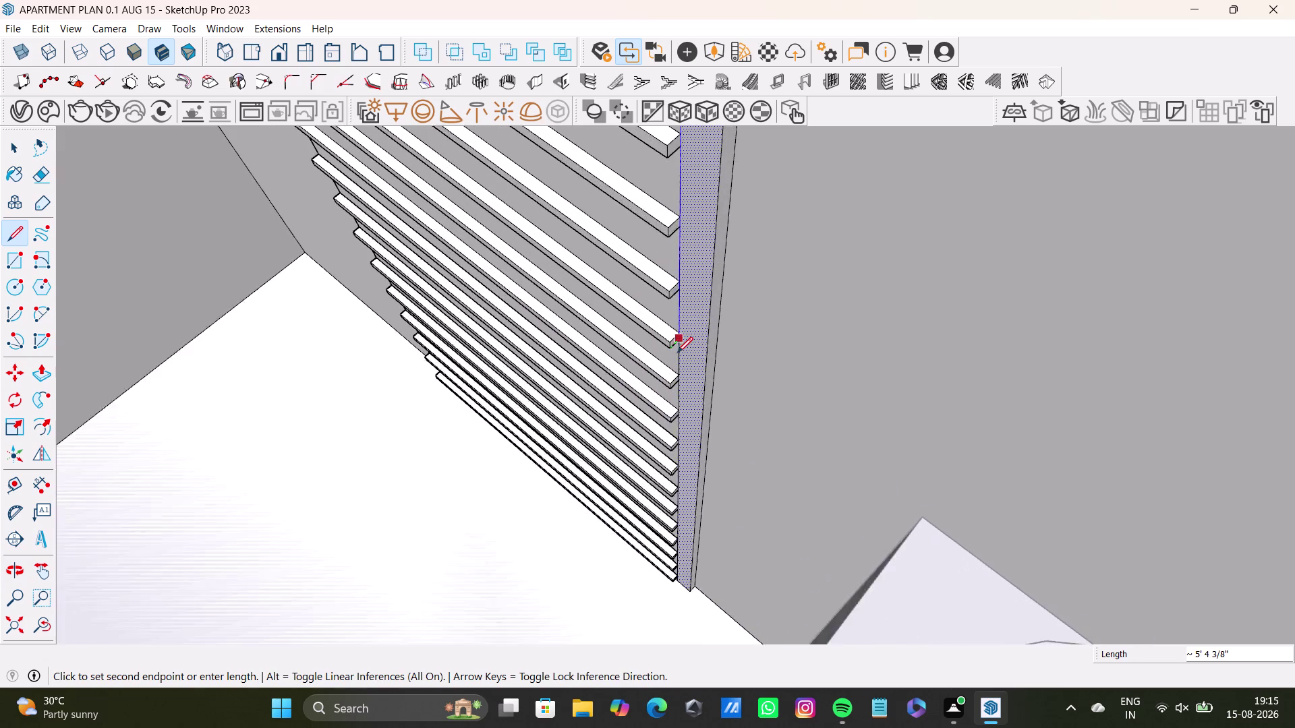
scroll(up, 3)
middle_drag(678, 354, 701, 204)
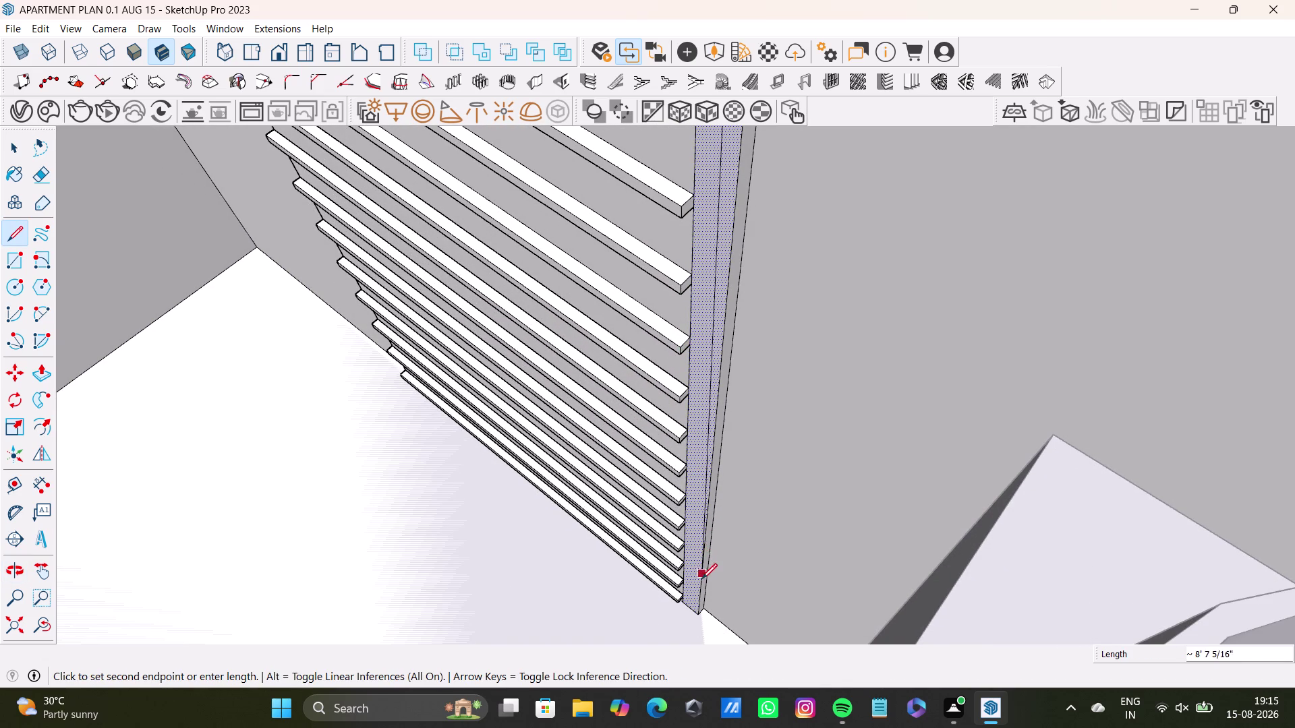
scroll(up, 3)
middle_drag(677, 587, 689, 448)
scroll(up, 3)
scroll(down, 3)
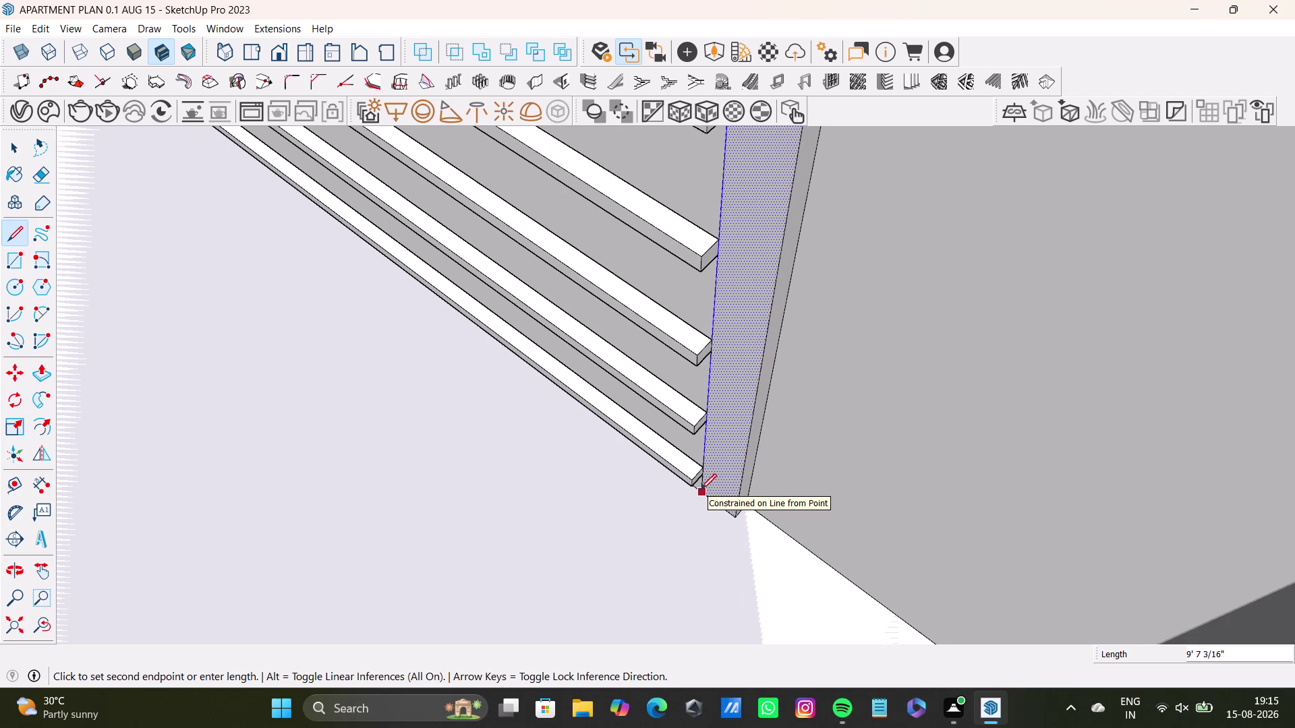
click(700, 490)
key(space)
Zoom out to the whole model and orbit back to the panel's top corner.
click(722, 466)
scroll(down, 3)
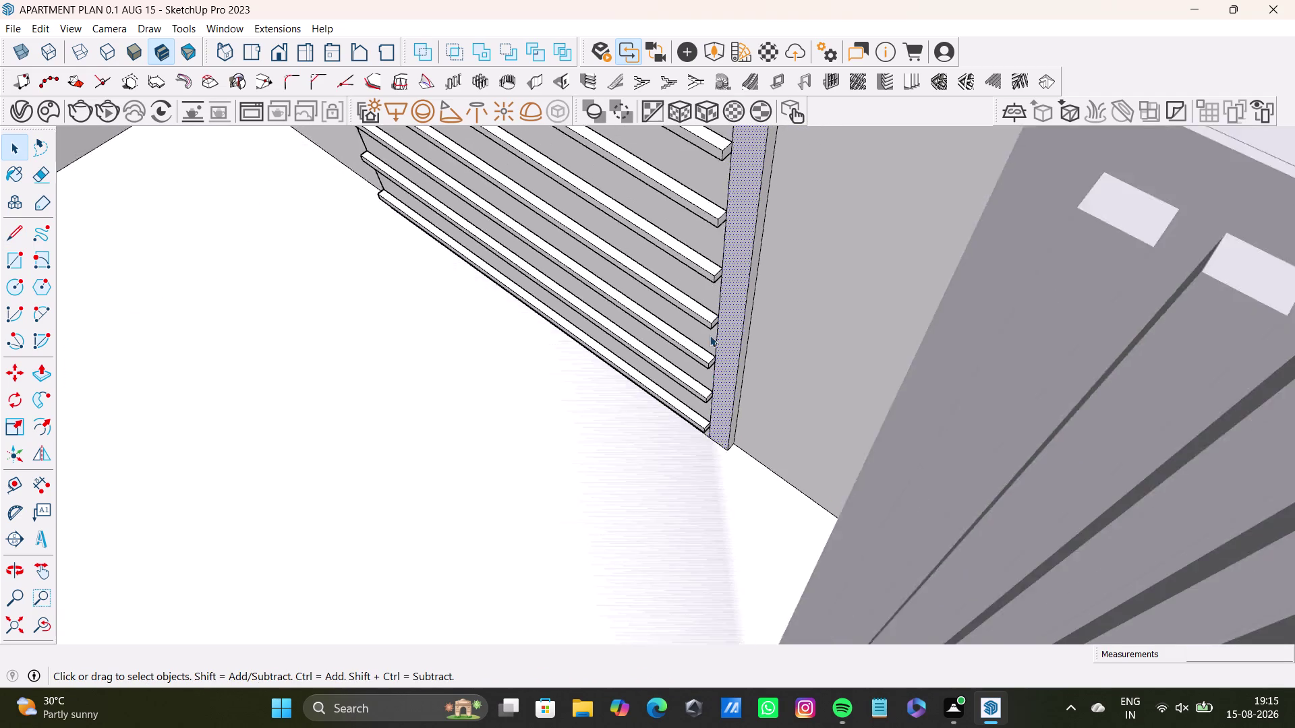
scroll(down, 3)
scroll(up, 3)
scroll(down, 3)
click(9, 622)
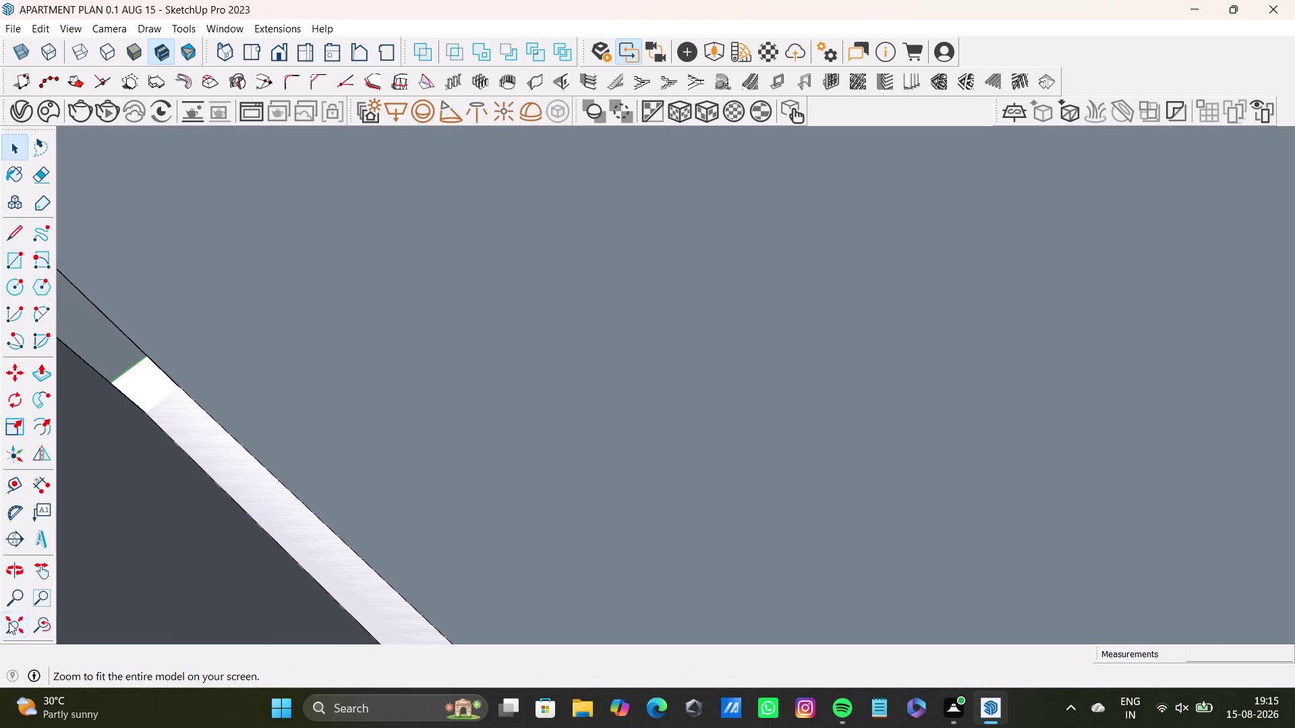
middle_drag(532, 442, 691, 449)
scroll(up, 3)
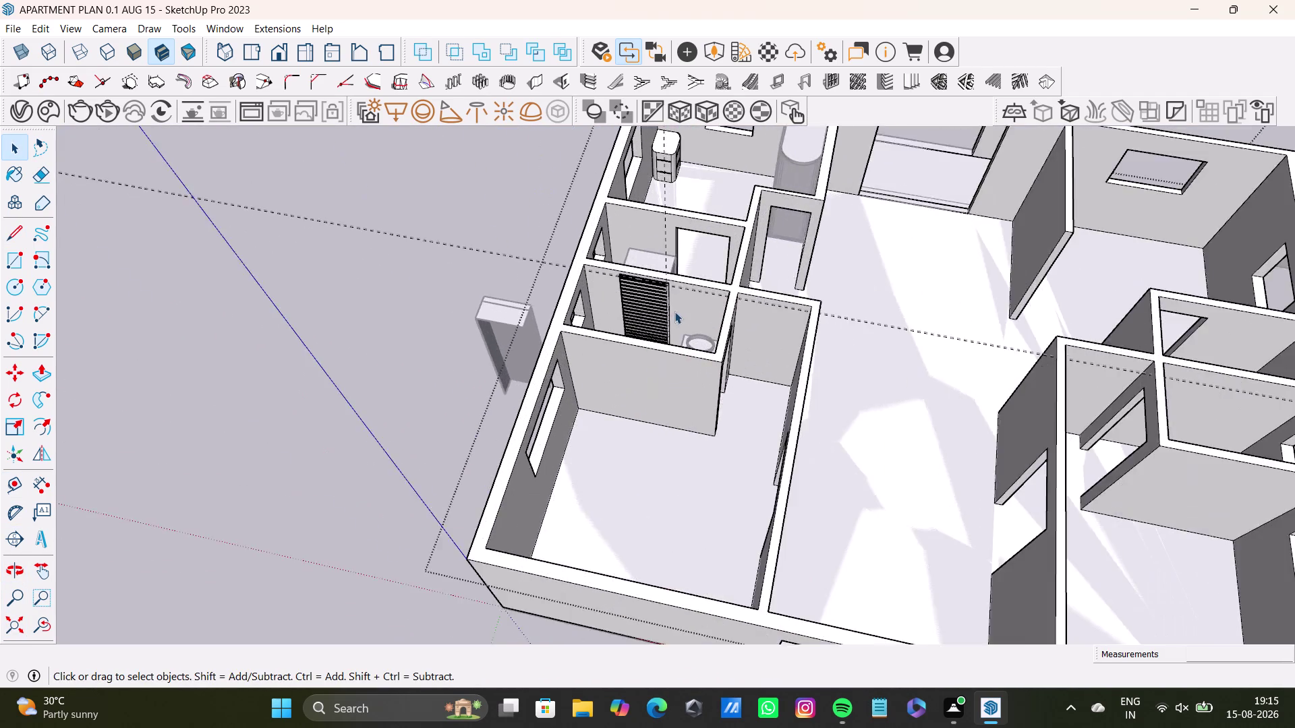
scroll(up, 3)
middle_drag(648, 255, 668, 350)
scroll(up, 3)
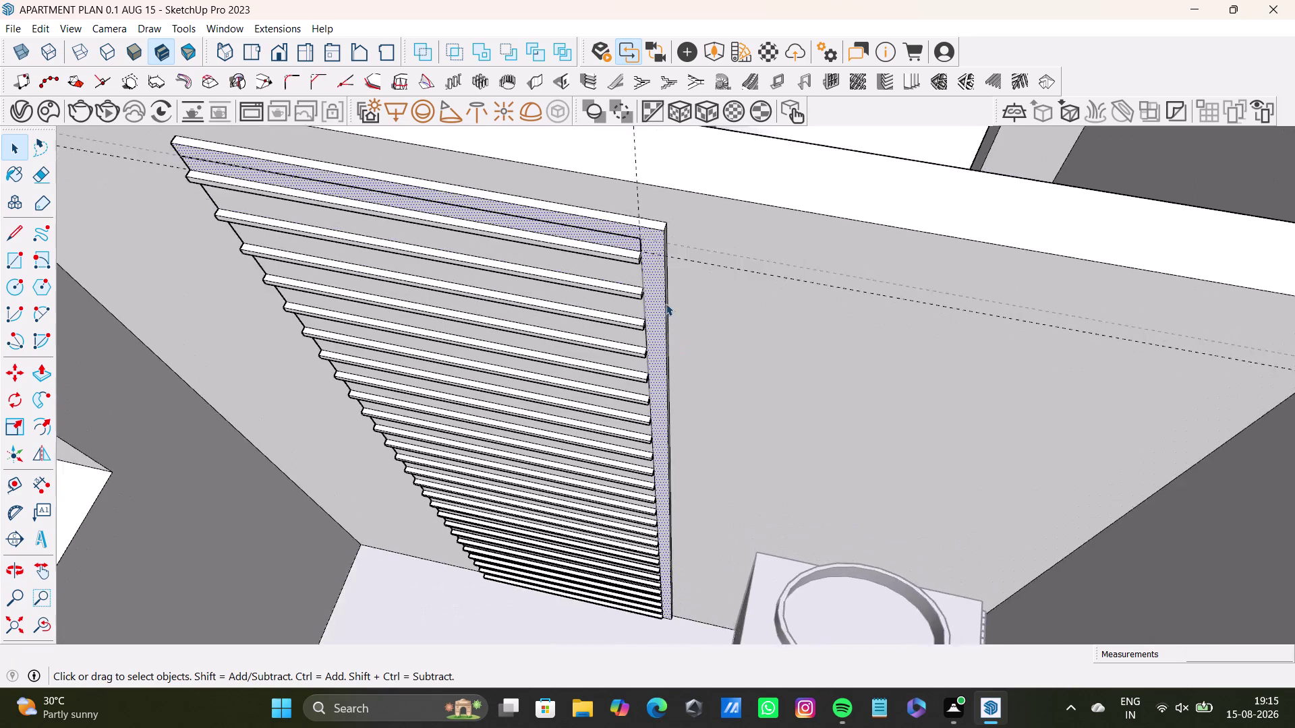
scroll(up, 3)
middle_drag(665, 295, 686, 374)
scroll(up, 3)
middle_drag(659, 309, 660, 303)
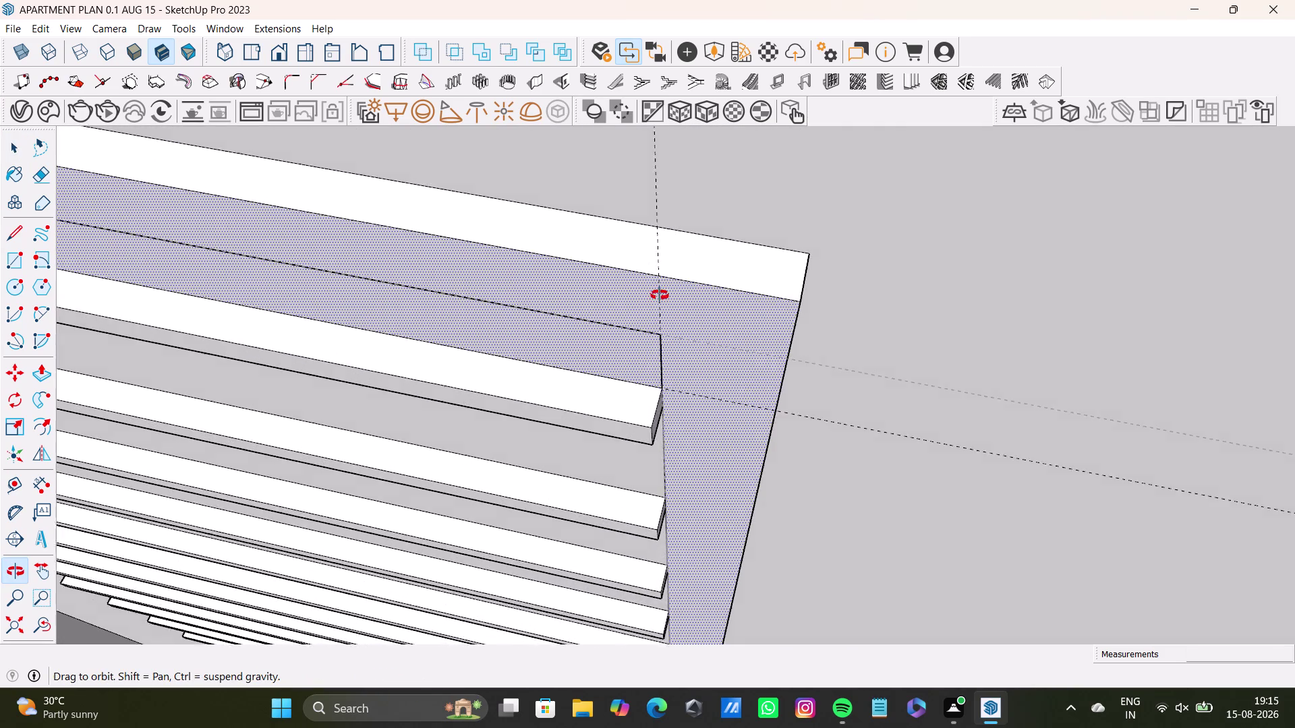
middle_drag(659, 303, 670, 171)
click(660, 170)
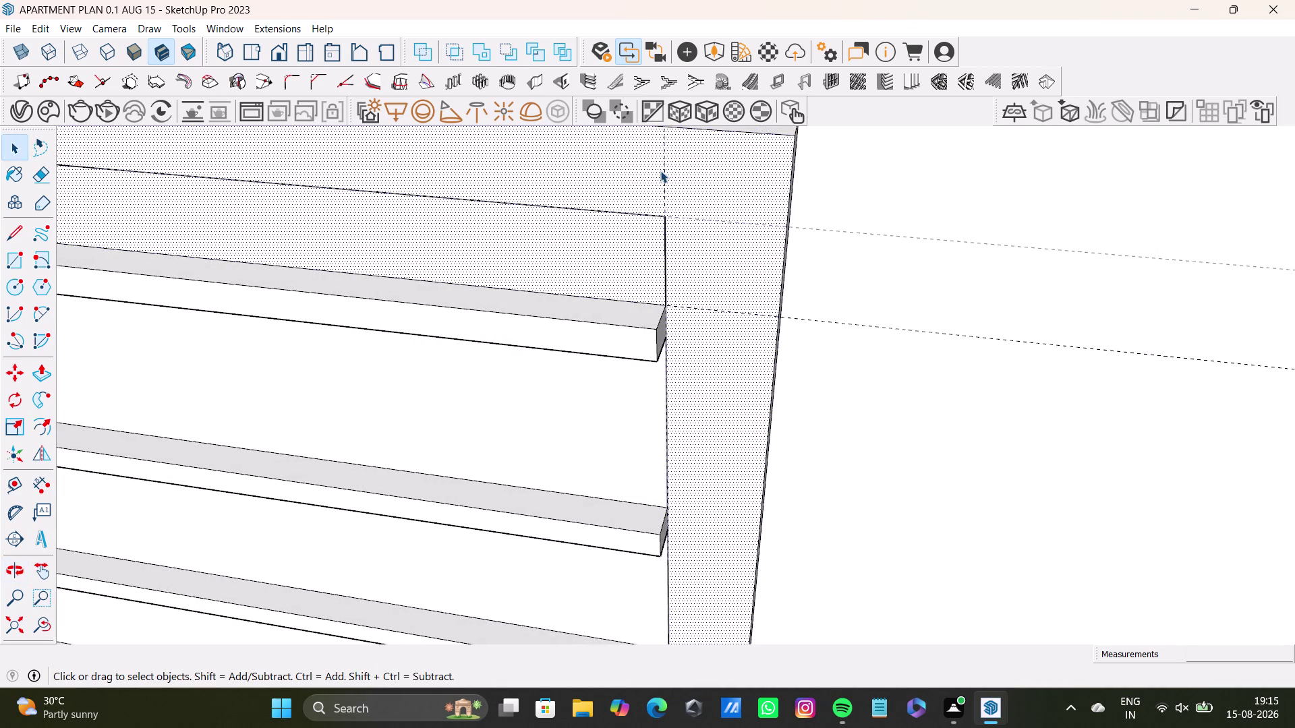
Draw a short closing line across the back face at the panel's top-left edge.
scroll(down, 3)
middle_drag(470, 237, 873, 293)
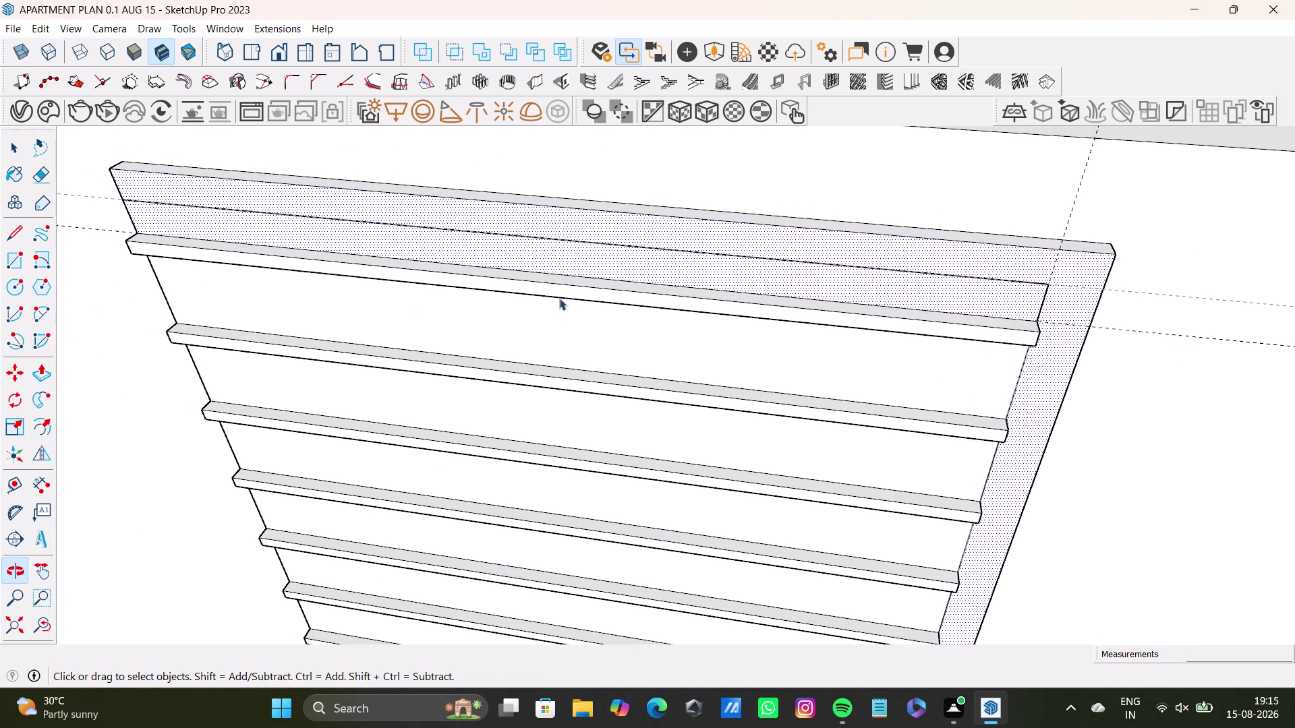
scroll(up, 3)
middle_drag(85, 218, 330, 330)
scroll(up, 3)
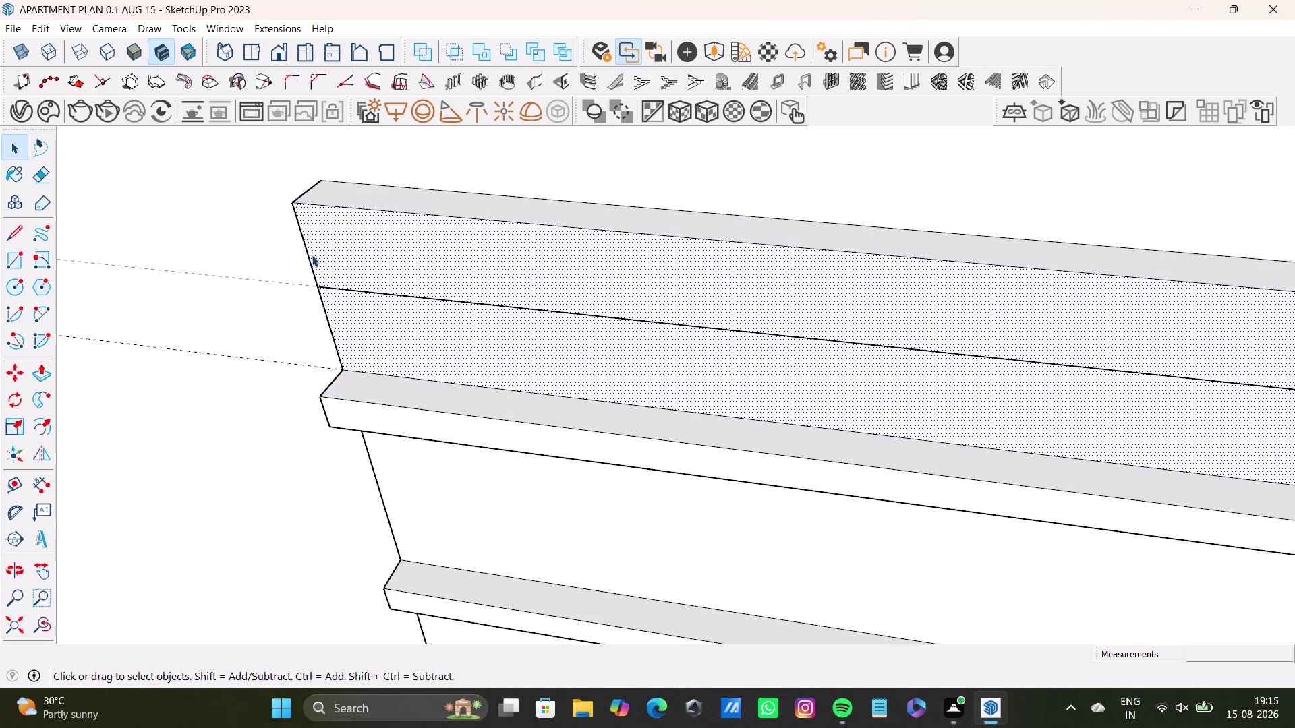
scroll(up, 3)
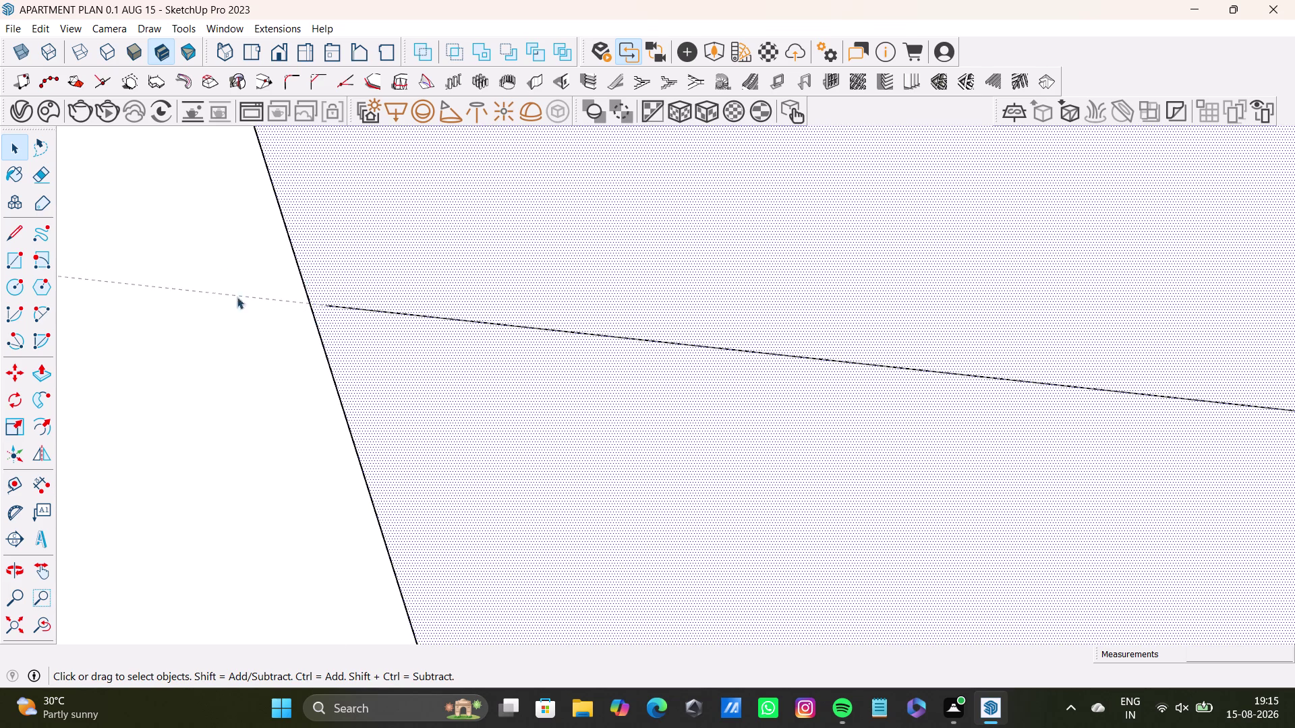
click(12, 236)
scroll(up, 3)
click(338, 318)
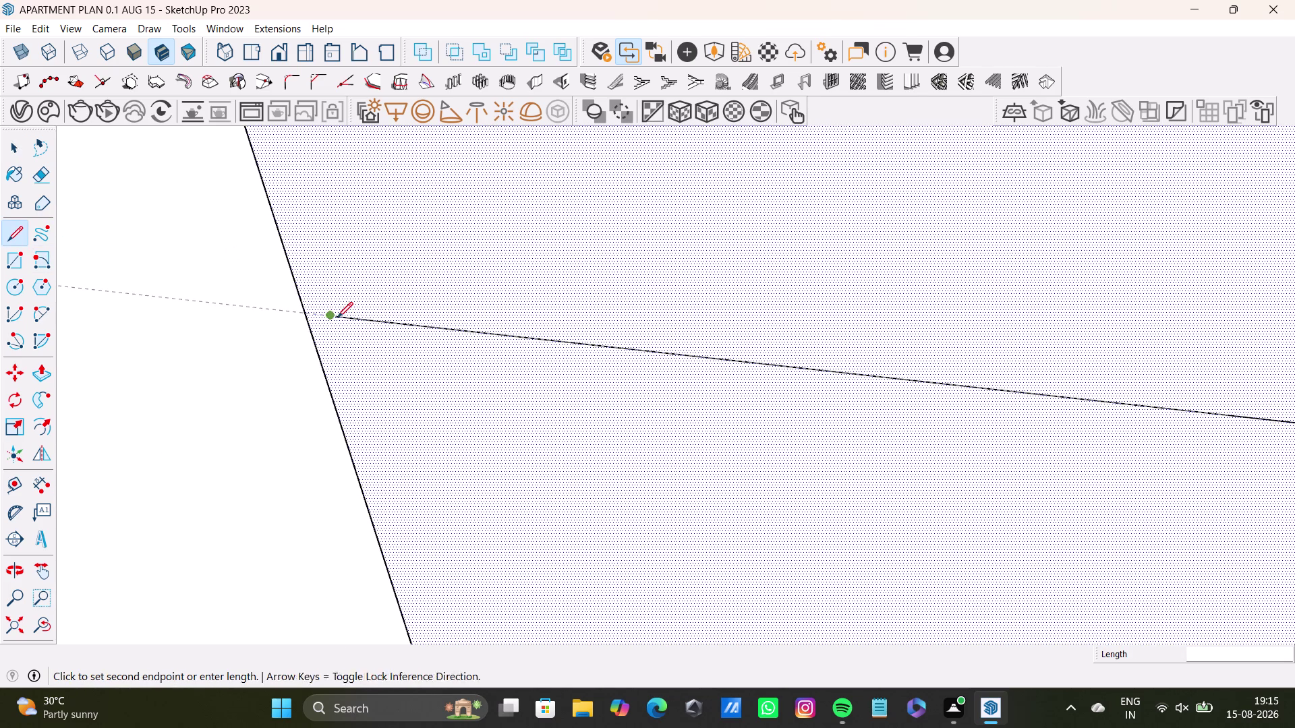
click(301, 313)
key(space)
Reframe the split face and select the thin strip at the panel top.
scroll(down, 3)
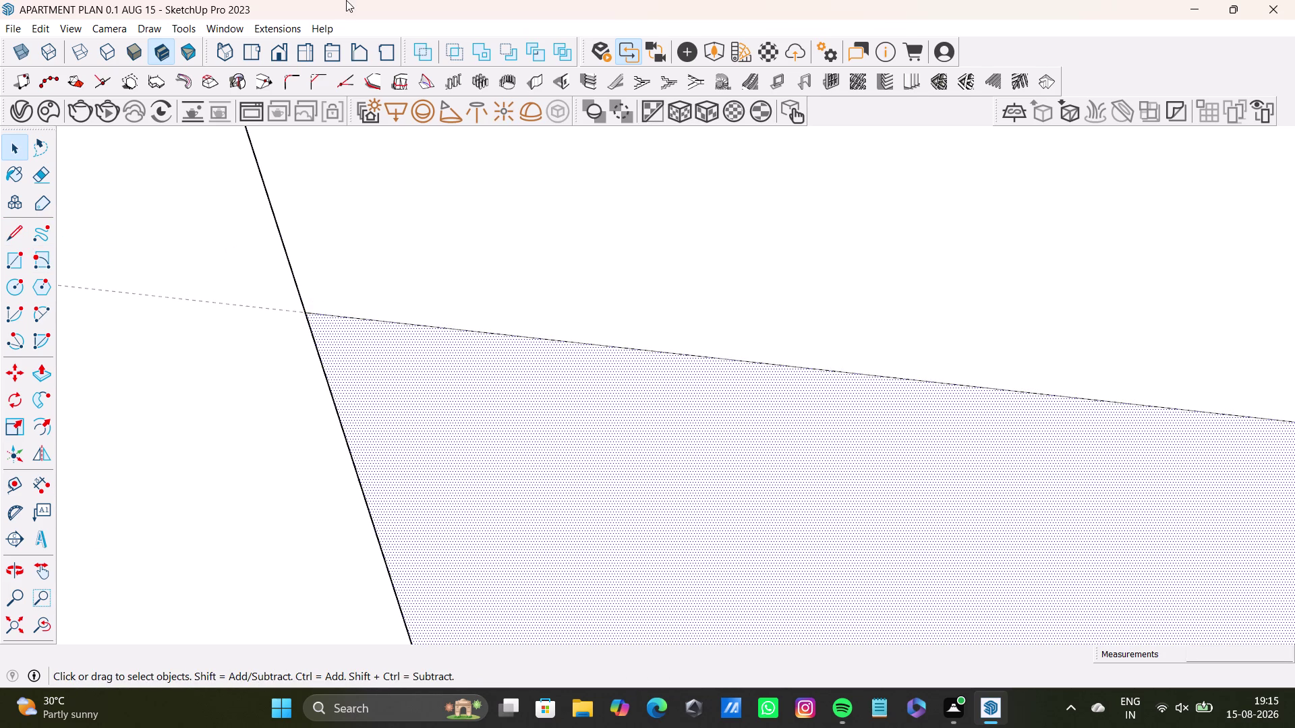
scroll(down, 3)
scroll(down, 3)
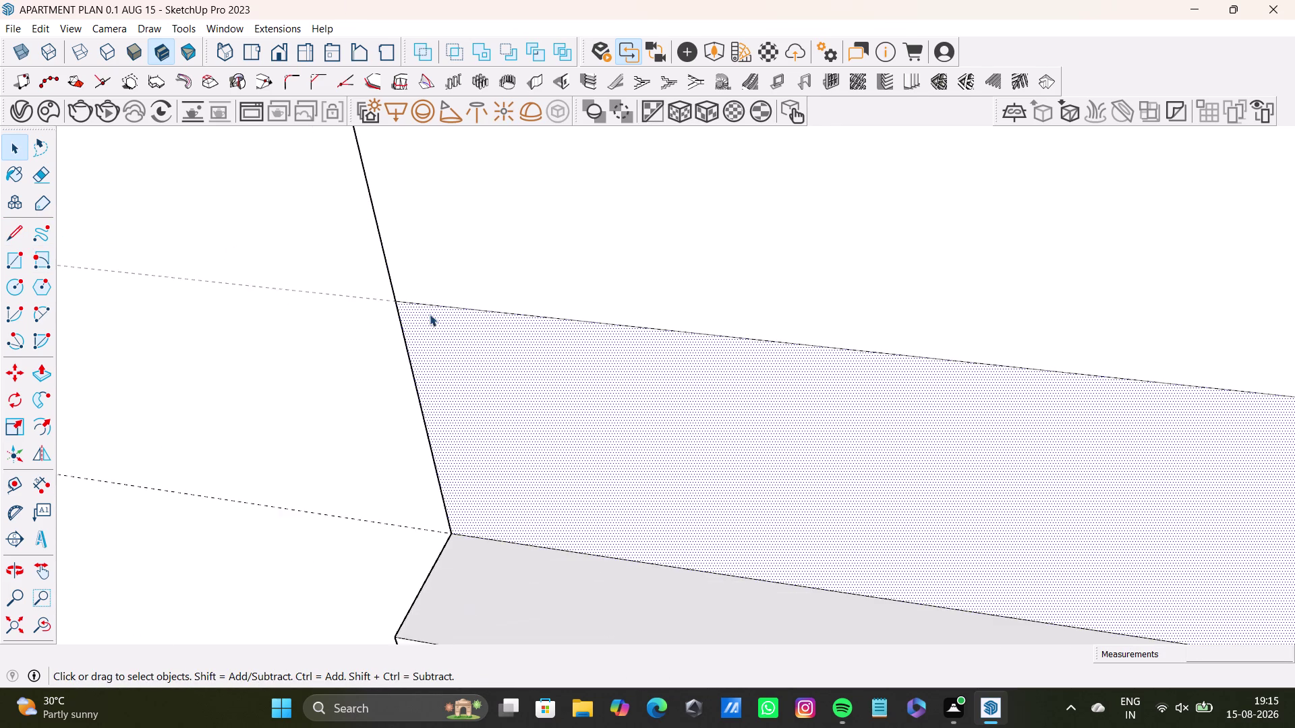
scroll(down, 3)
middle_drag(822, 415, 332, 323)
scroll(up, 3)
click(831, 327)
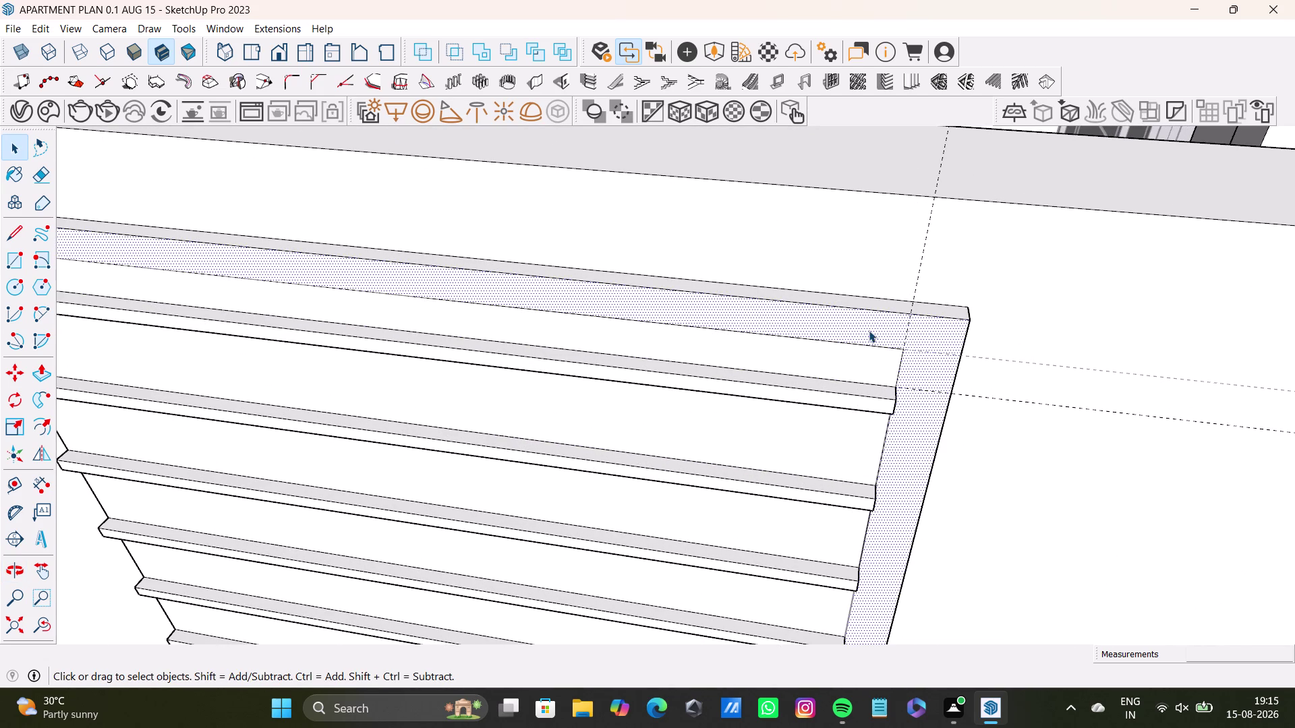
Push/Pull the top strip outward about 1'11 15/16" into a cap over the slats.
key(p)
key(p)
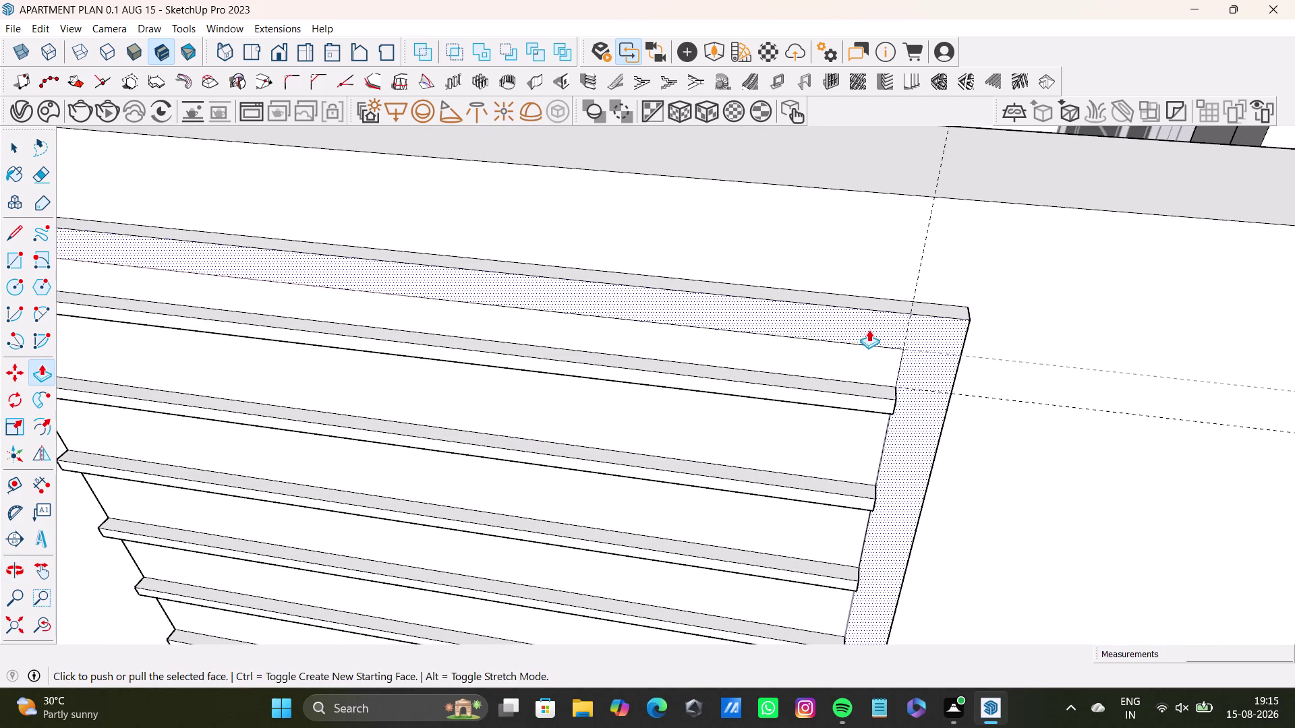
click(868, 329)
scroll(down, 3)
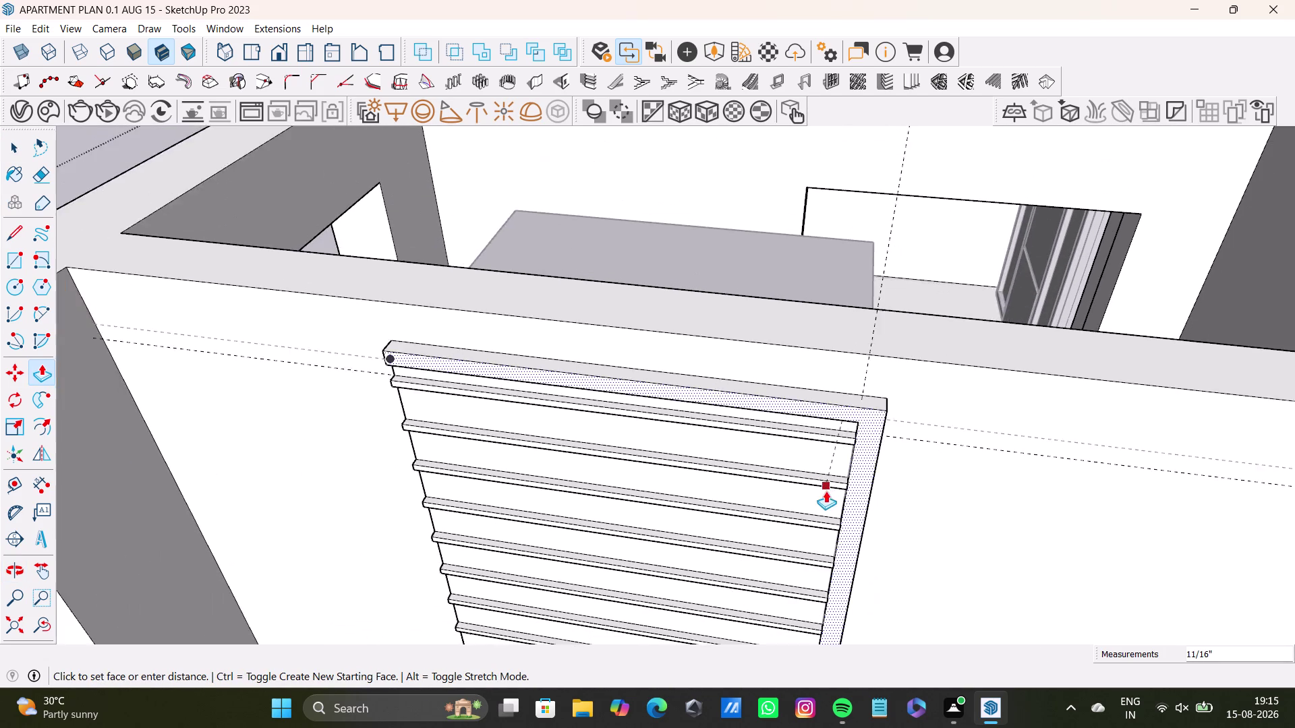
scroll(down, 3)
scroll(down, 3)
middle_drag(827, 525, 796, 282)
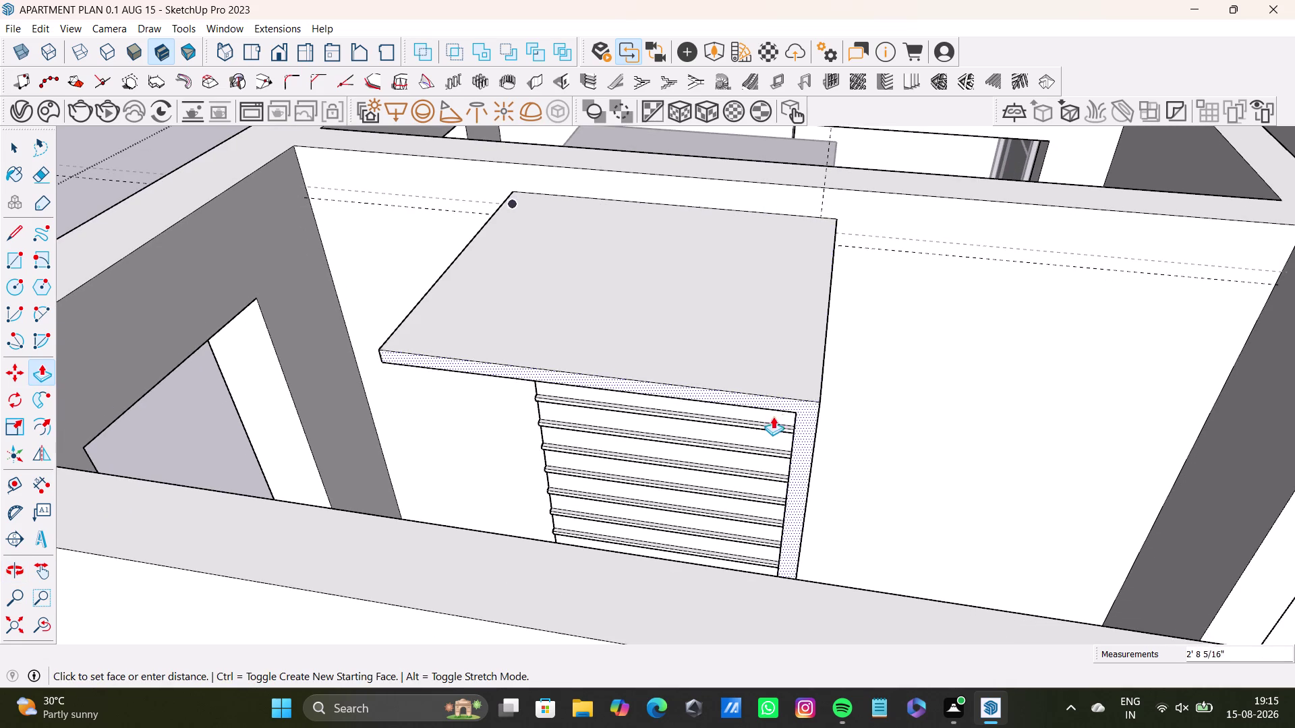
middle_drag(773, 420, 956, 491)
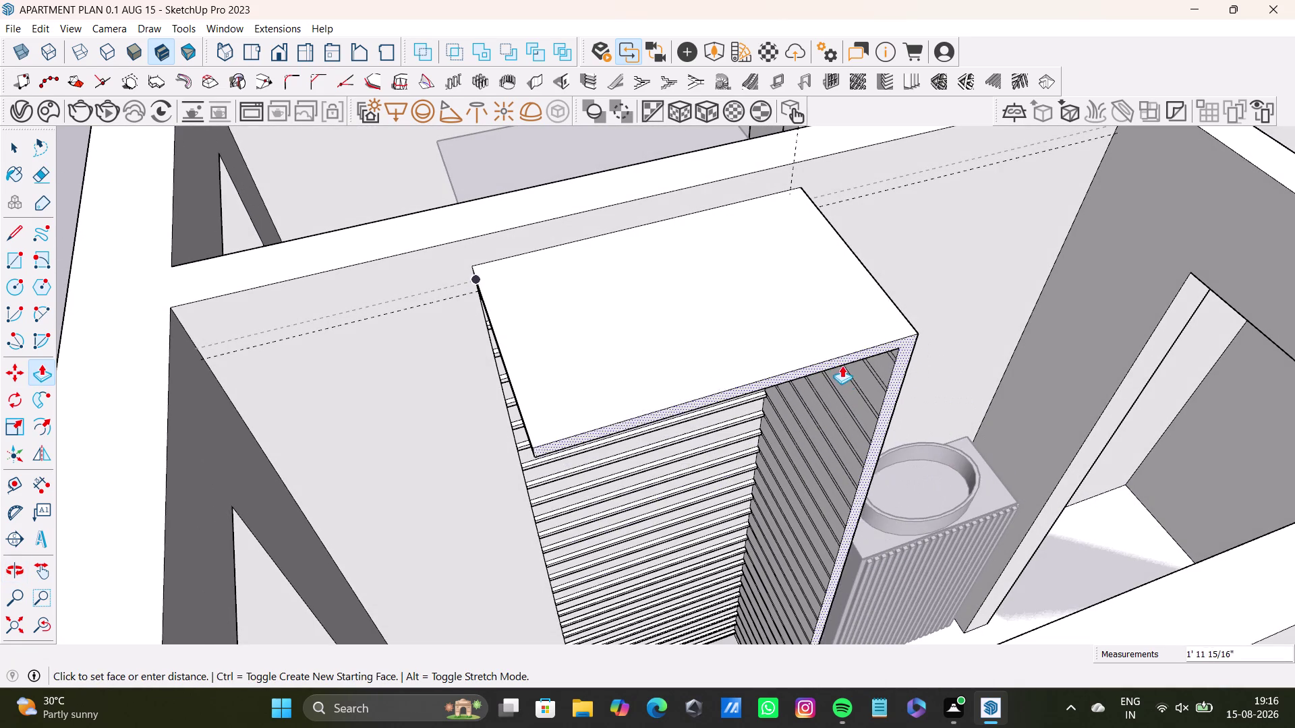
click(823, 329)
middle_drag(818, 405, 818, 406)
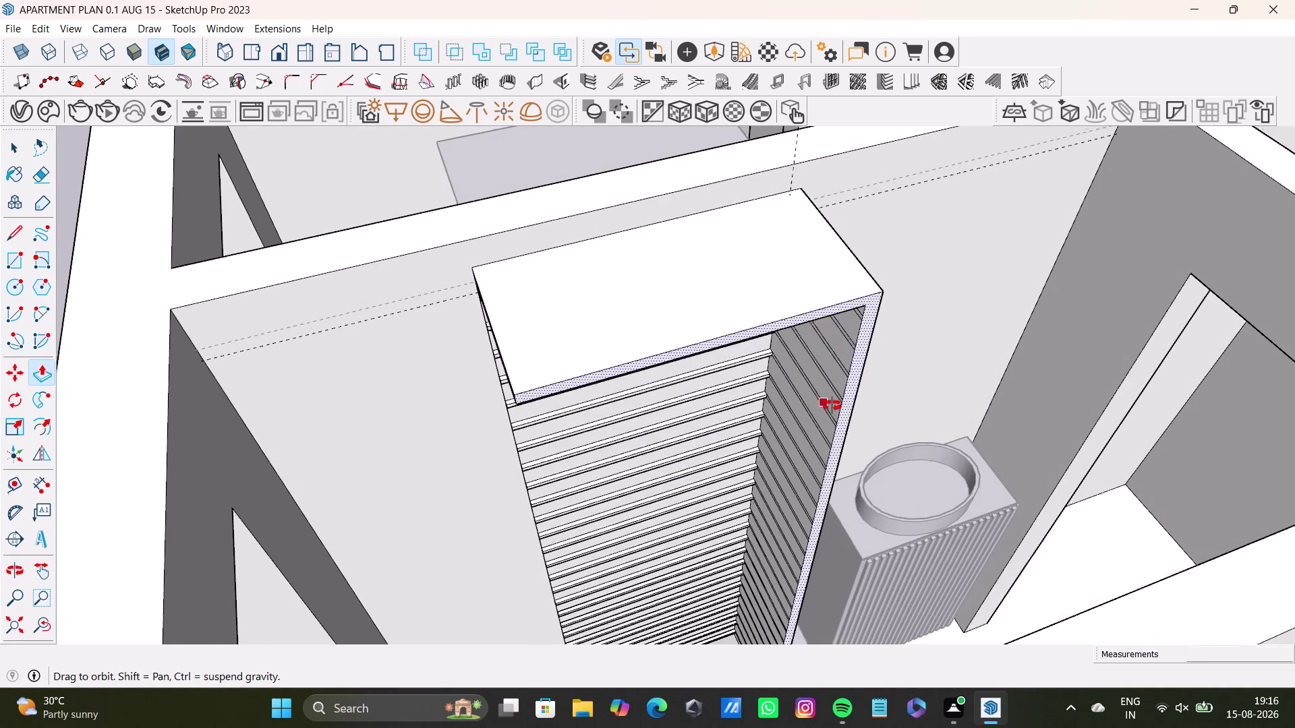
middle_drag(818, 406, 922, 376)
scroll(up, 3)
middle_drag(862, 363, 677, 367)
key(space)
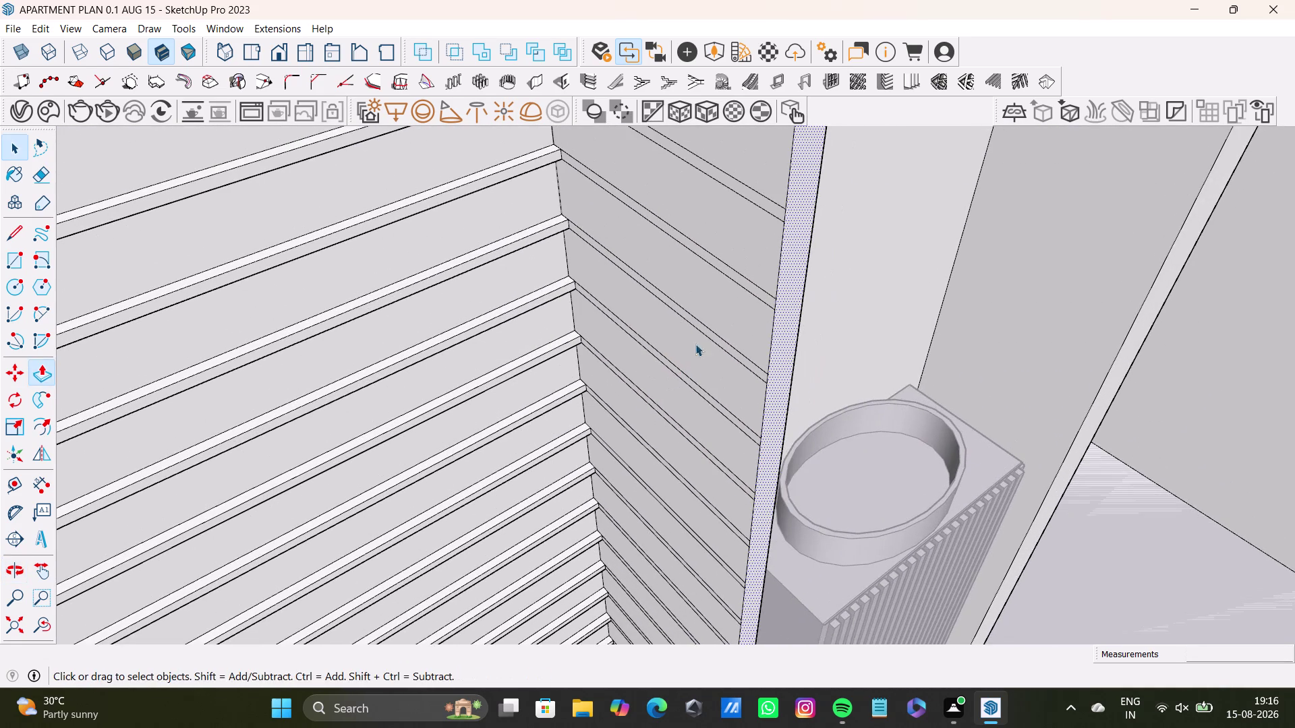
middle_drag(705, 343, 321, 404)
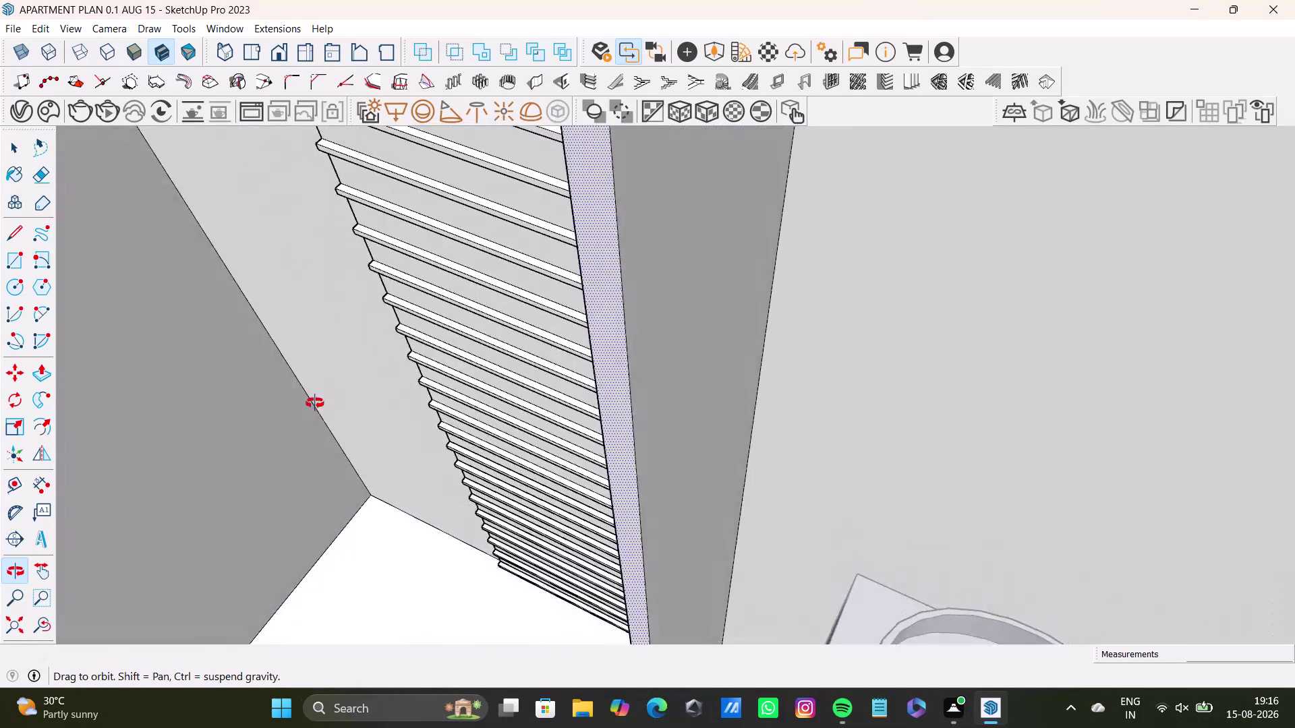
middle_drag(321, 403, 654, 440)
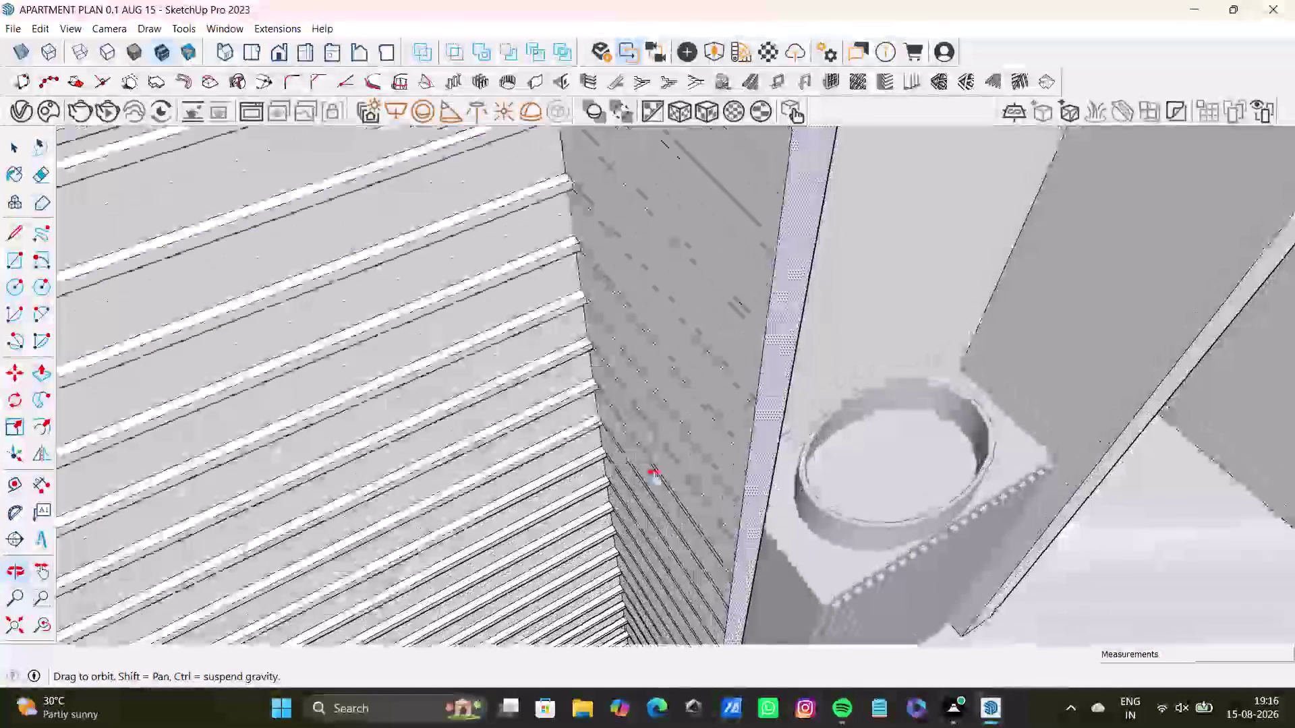
middle_drag(655, 440, 655, 506)
scroll(up, 3)
middle_drag(639, 395, 593, 506)
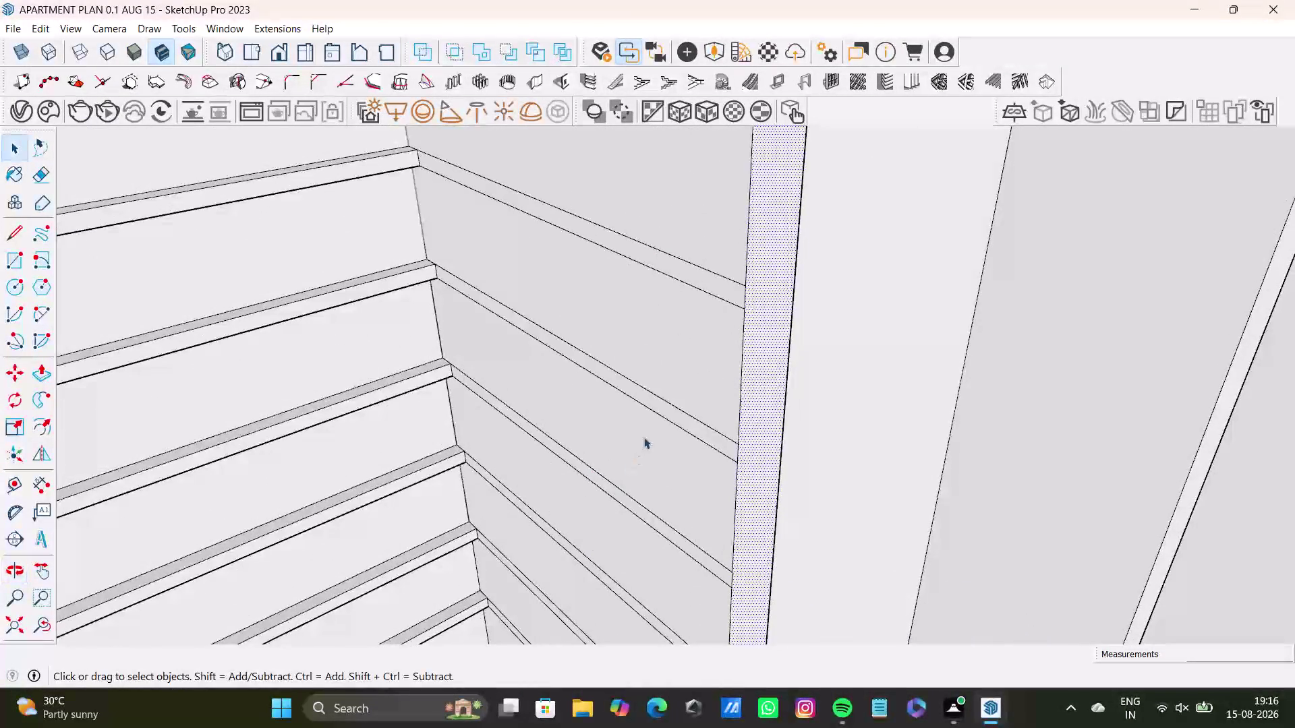
middle_drag(644, 433, 629, 485)
middle_drag(623, 444, 602, 590)
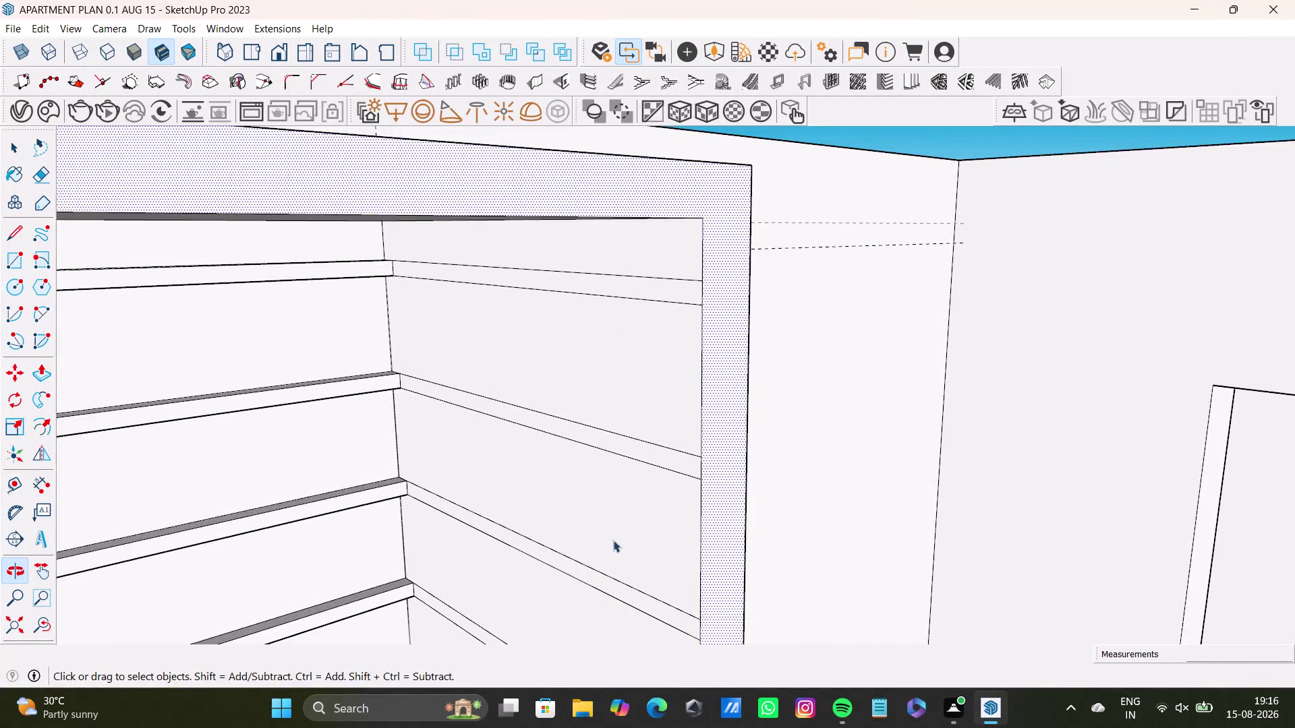
middle_drag(616, 527, 627, 481)
key(space)
Delete four stray edges on the side-wall slats near the corner.
click(657, 231)
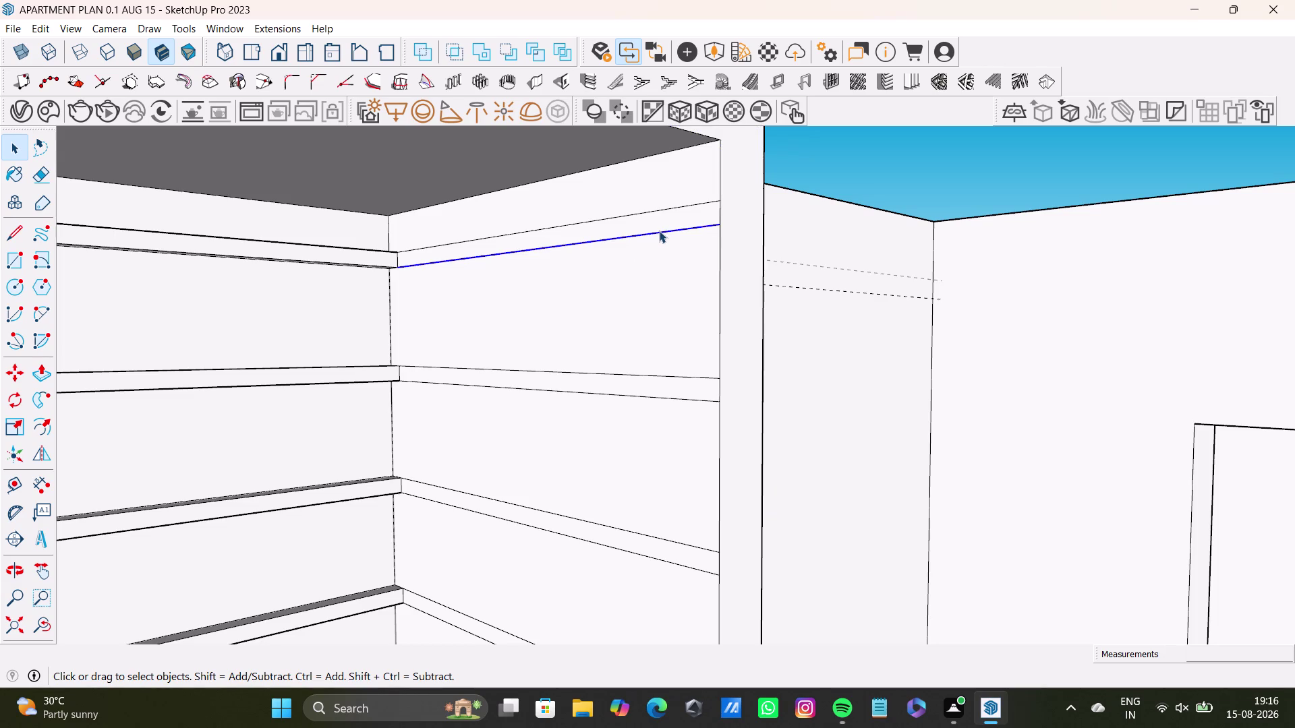
key(Delete)
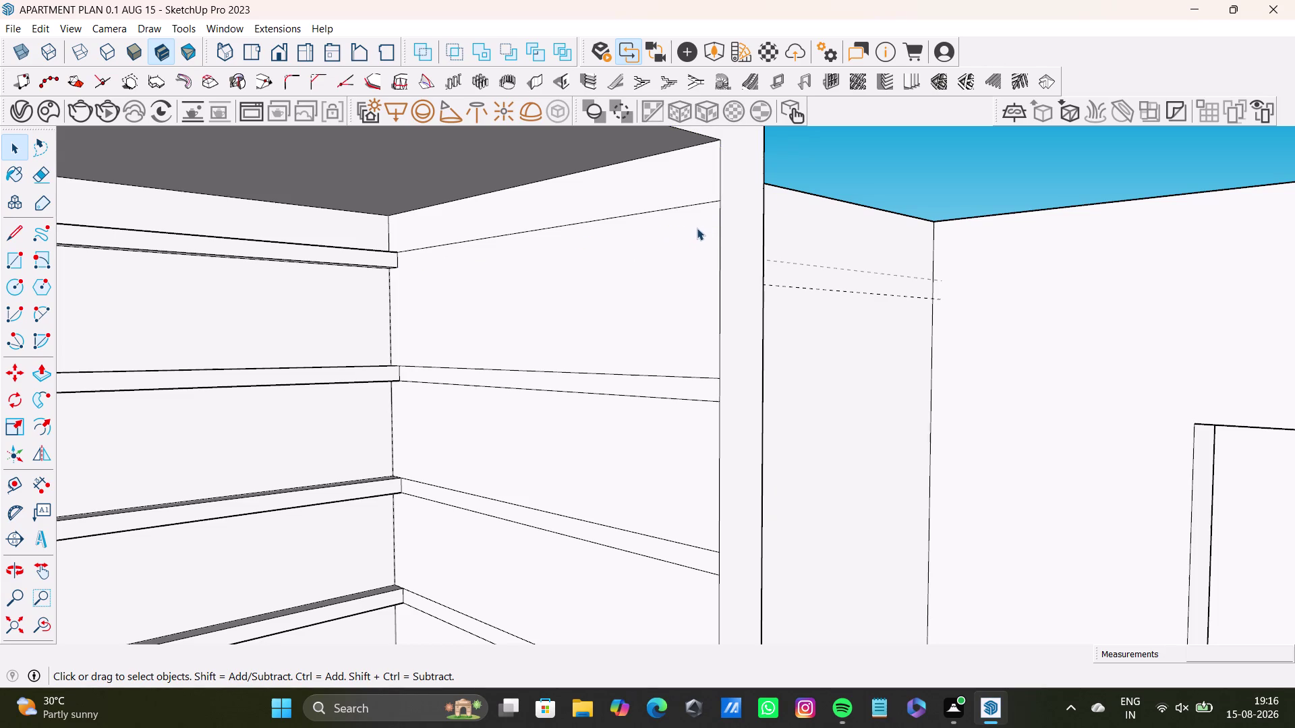
click(702, 203)
key(Delete)
scroll(down, 3)
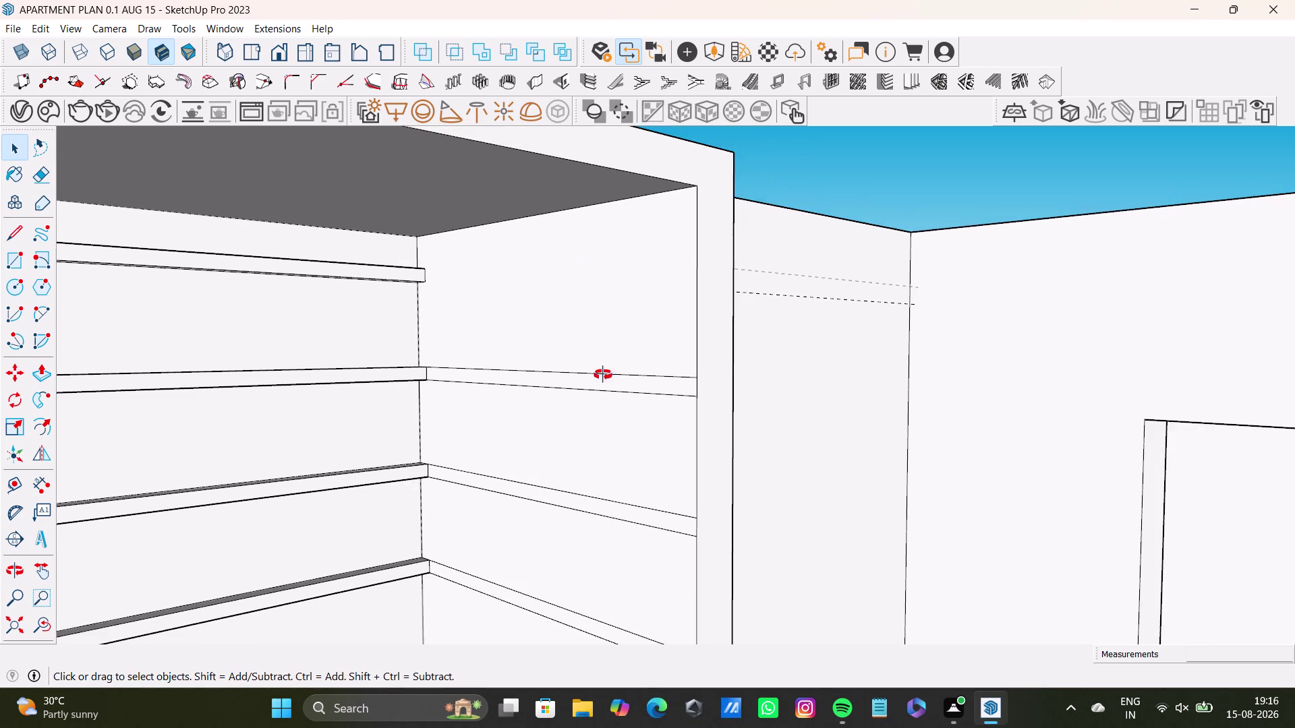
middle_drag(603, 375, 609, 291)
scroll(up, 3)
click(670, 284)
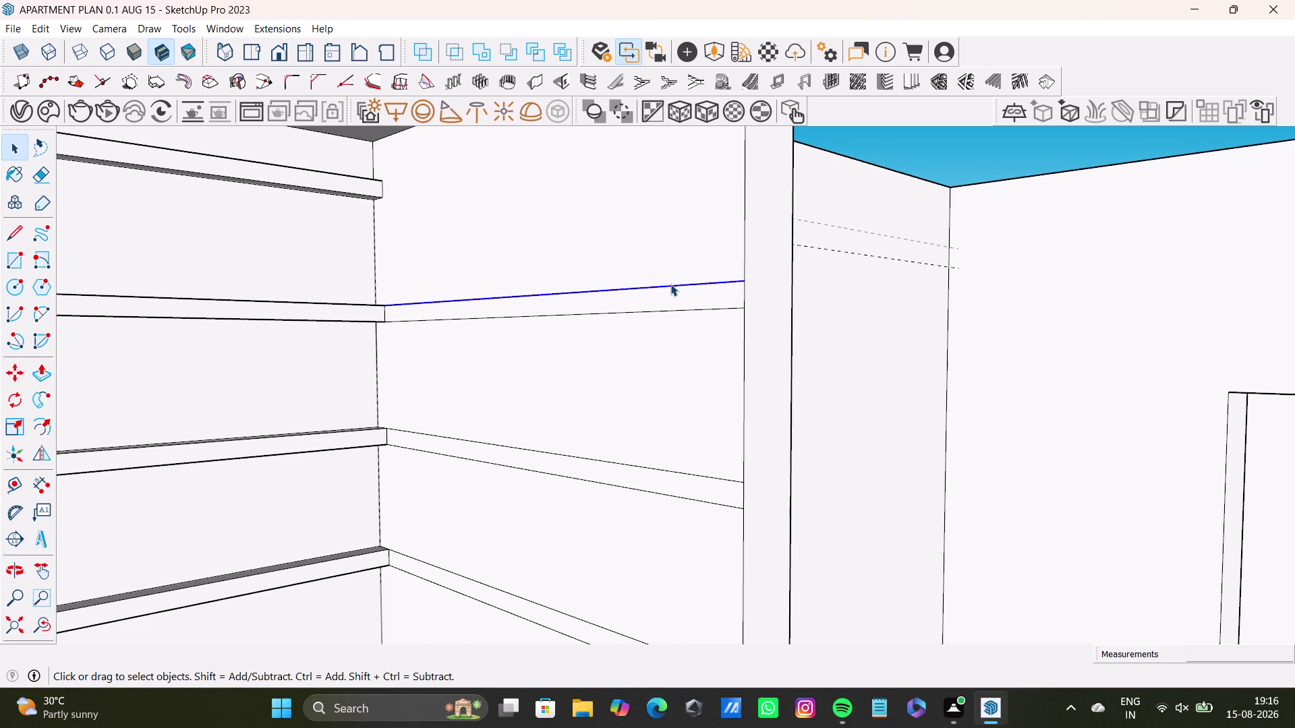
key(Delete)
click(675, 308)
key(Delete)
Select the top and lower edges of several side slats.
scroll(down, 3)
middle_drag(652, 323, 678, 225)
scroll(up, 3)
click(726, 337)
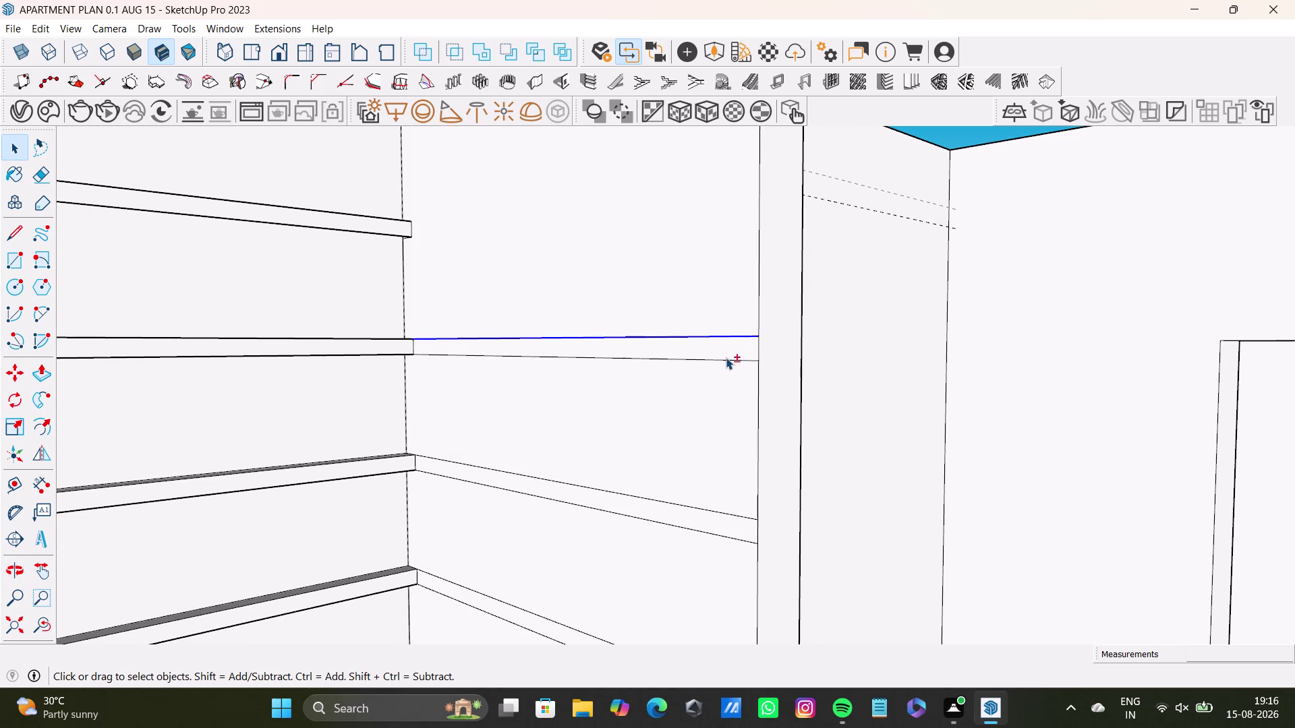
click(729, 358)
scroll(up, 3)
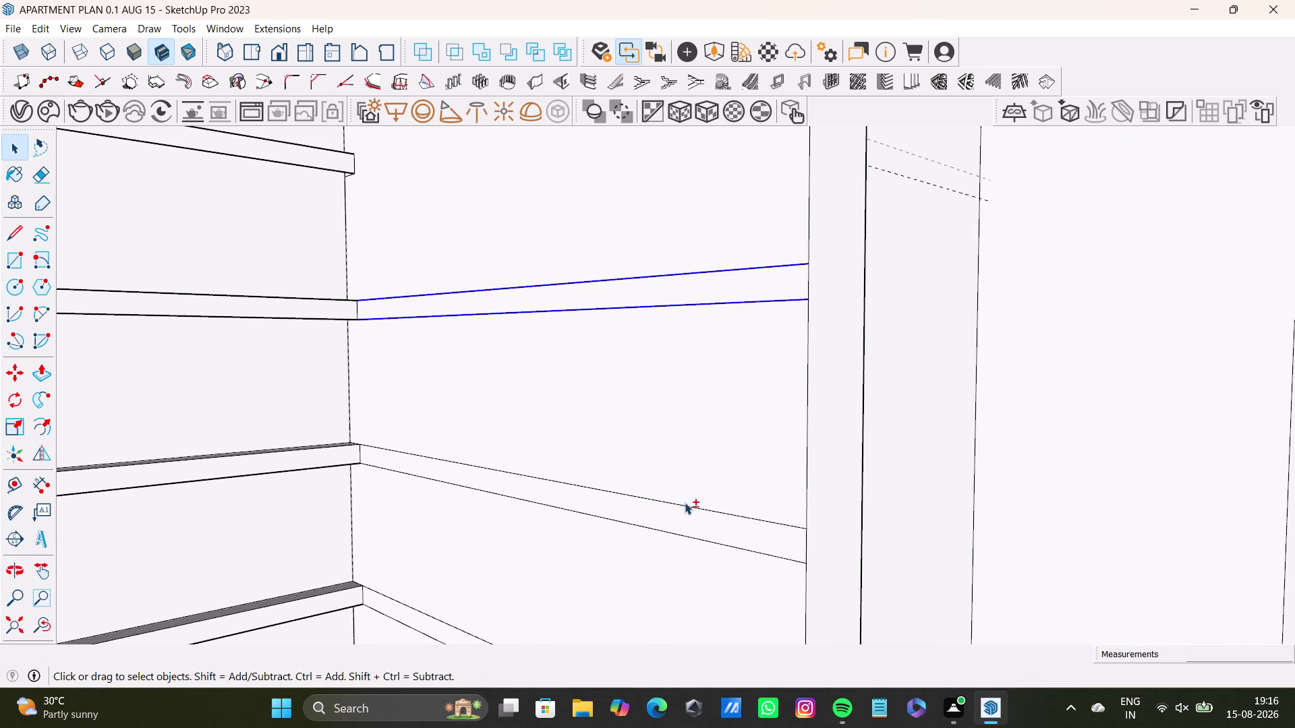
click(685, 503)
click(683, 535)
click(702, 509)
scroll(down, 3)
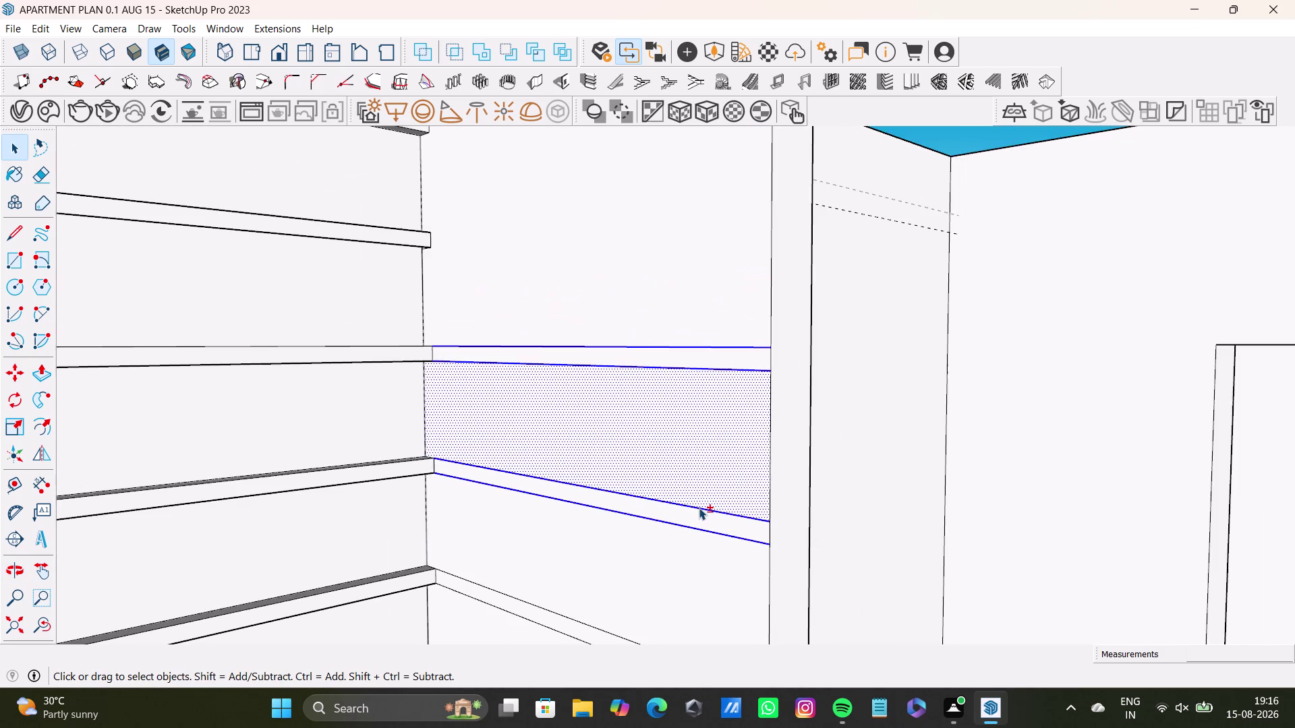
click(720, 470)
scroll(down, 3)
Add upper slats' edges and their return-end edges to the selection.
middle_drag(662, 522, 705, 215)
scroll(up, 3)
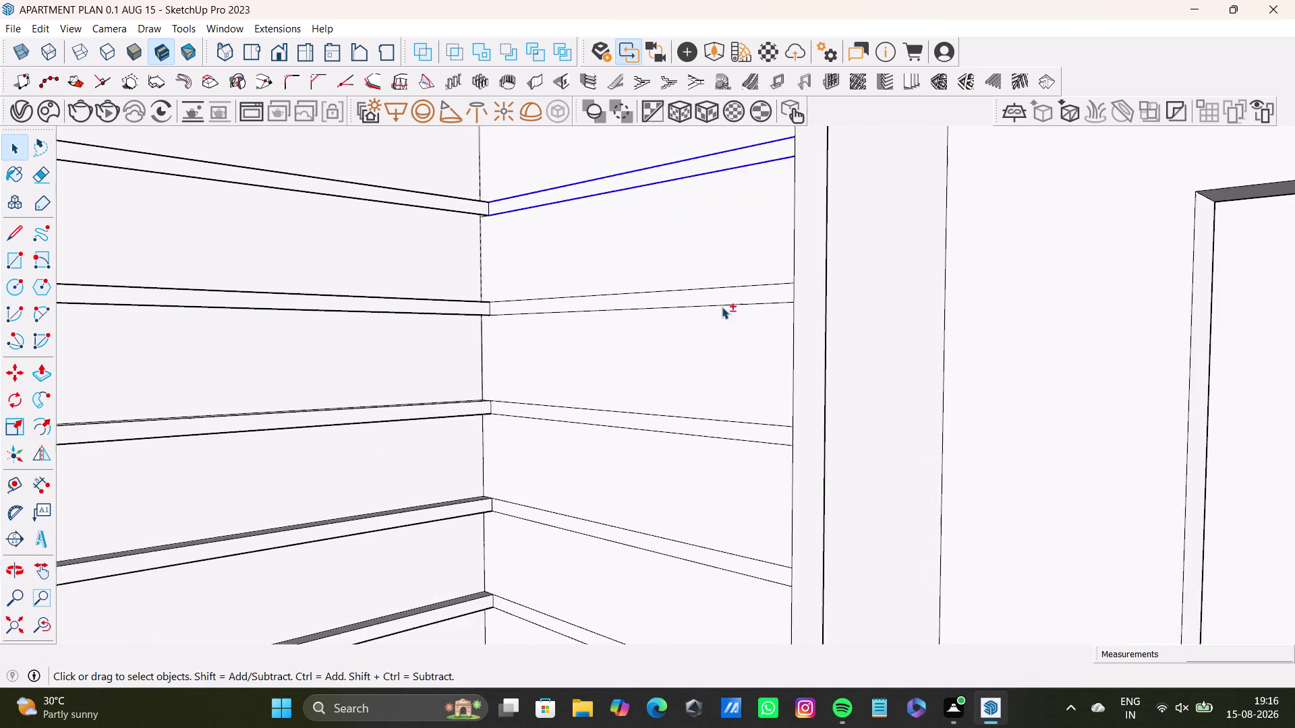
scroll(up, 3)
click(755, 284)
click(757, 301)
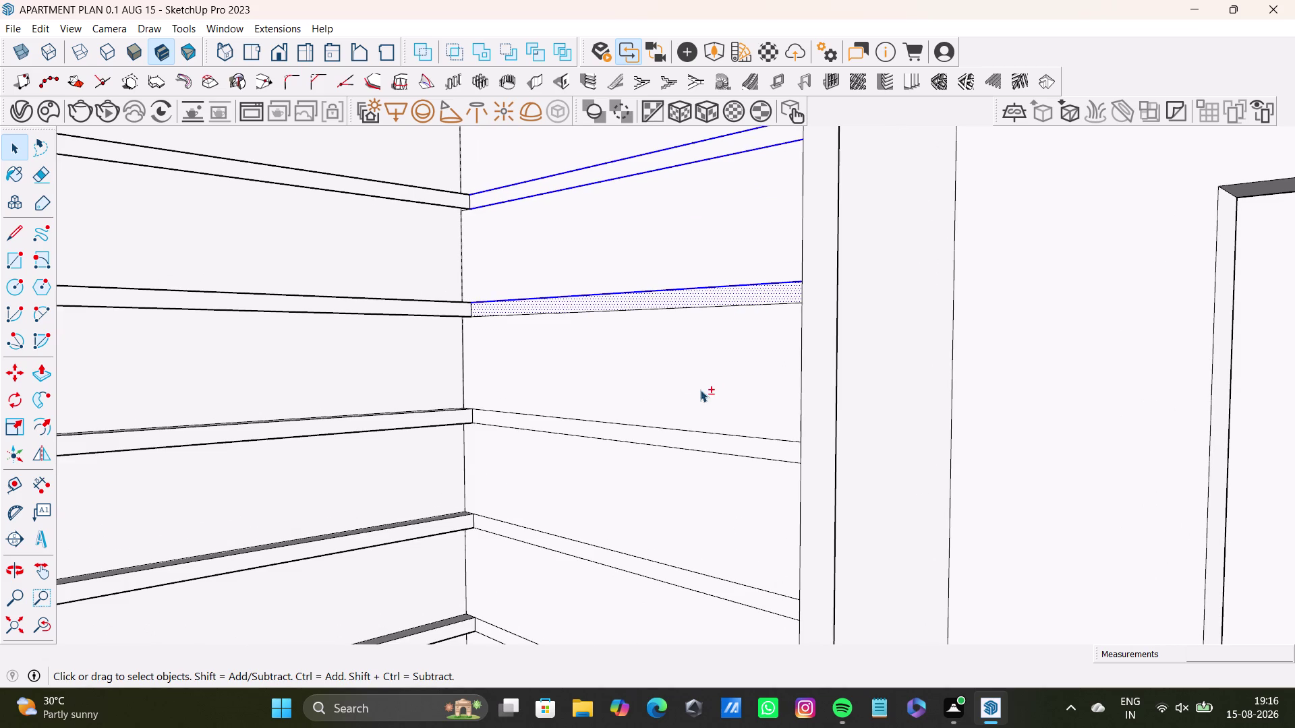
click(756, 304)
click(759, 295)
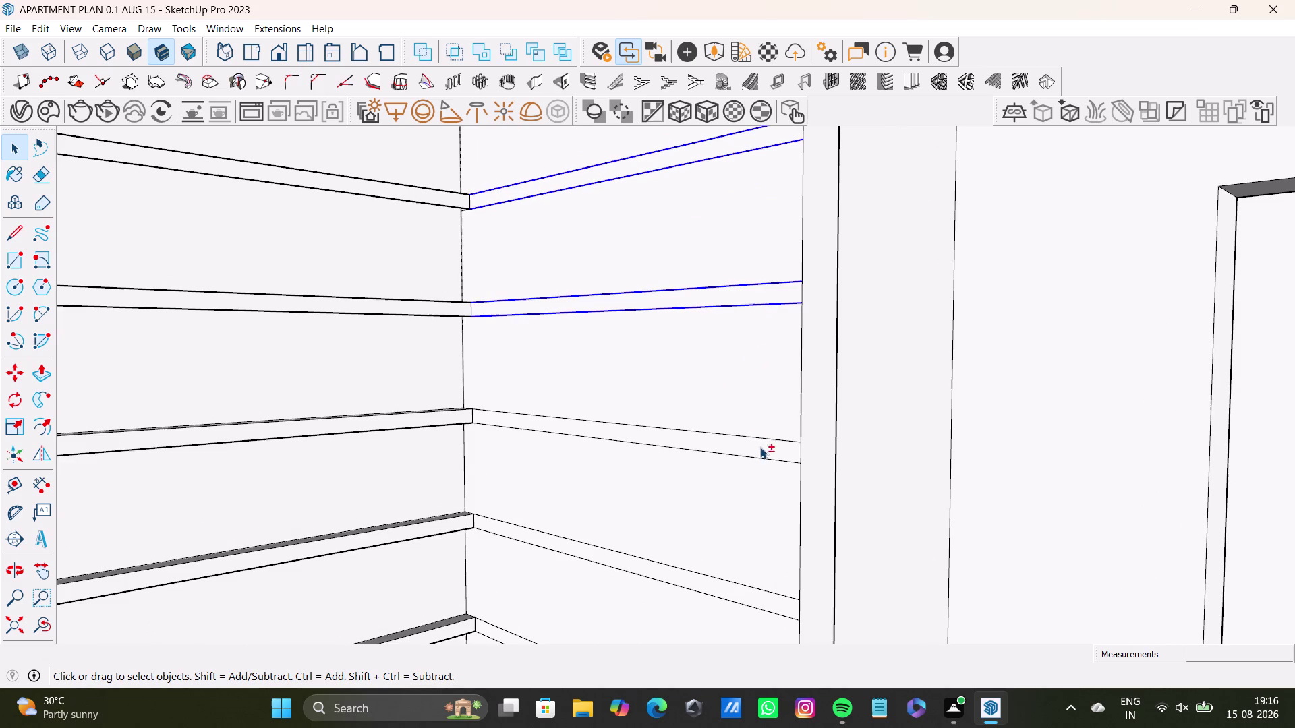
click(768, 438)
click(771, 458)
Pick edges on further slat return ends around the corner.
scroll(down, 3)
middle_drag(759, 452, 740, 210)
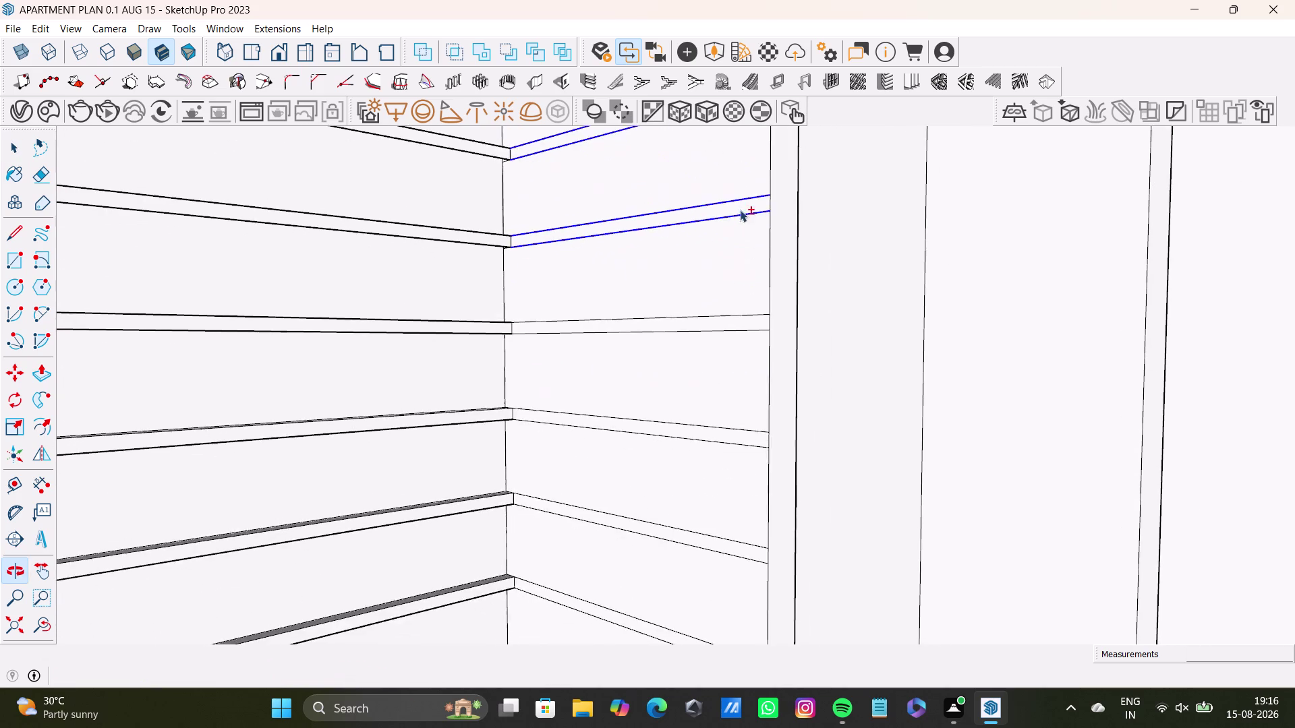
scroll(up, 3)
click(757, 326)
click(755, 346)
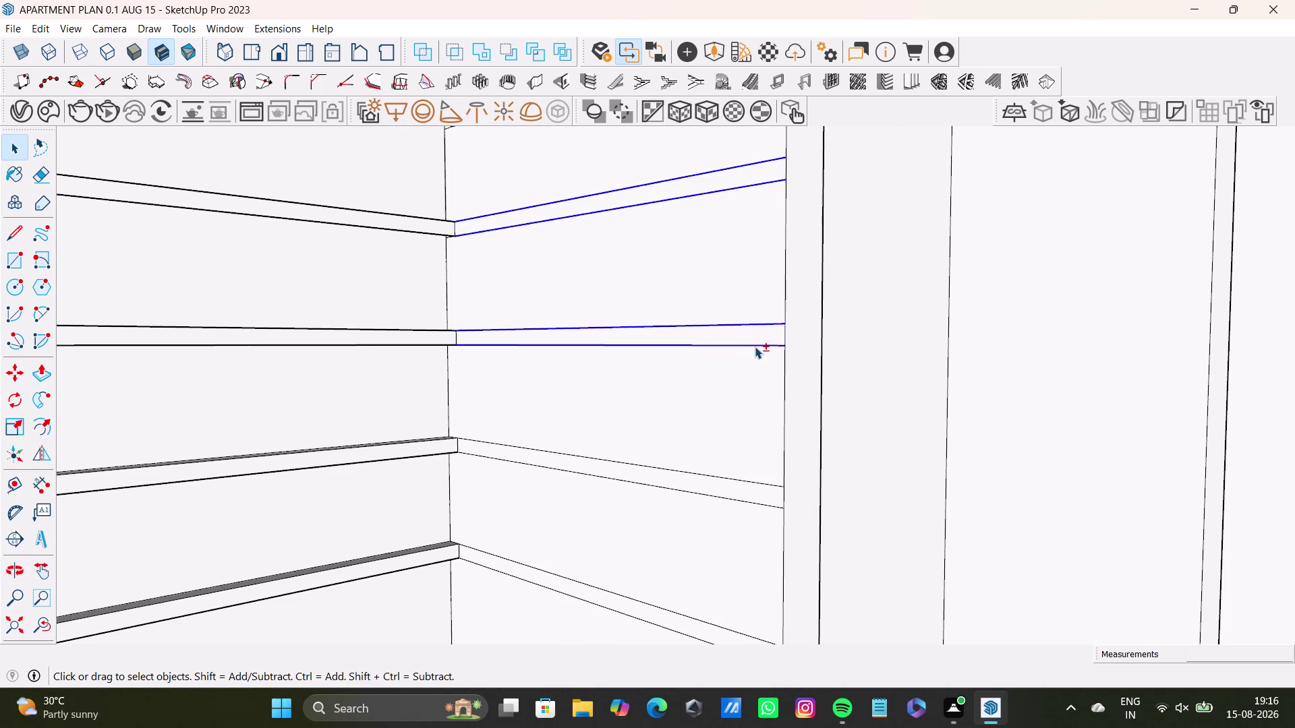
scroll(down, 3)
middle_drag(743, 361, 732, 165)
scroll(up, 3)
click(761, 255)
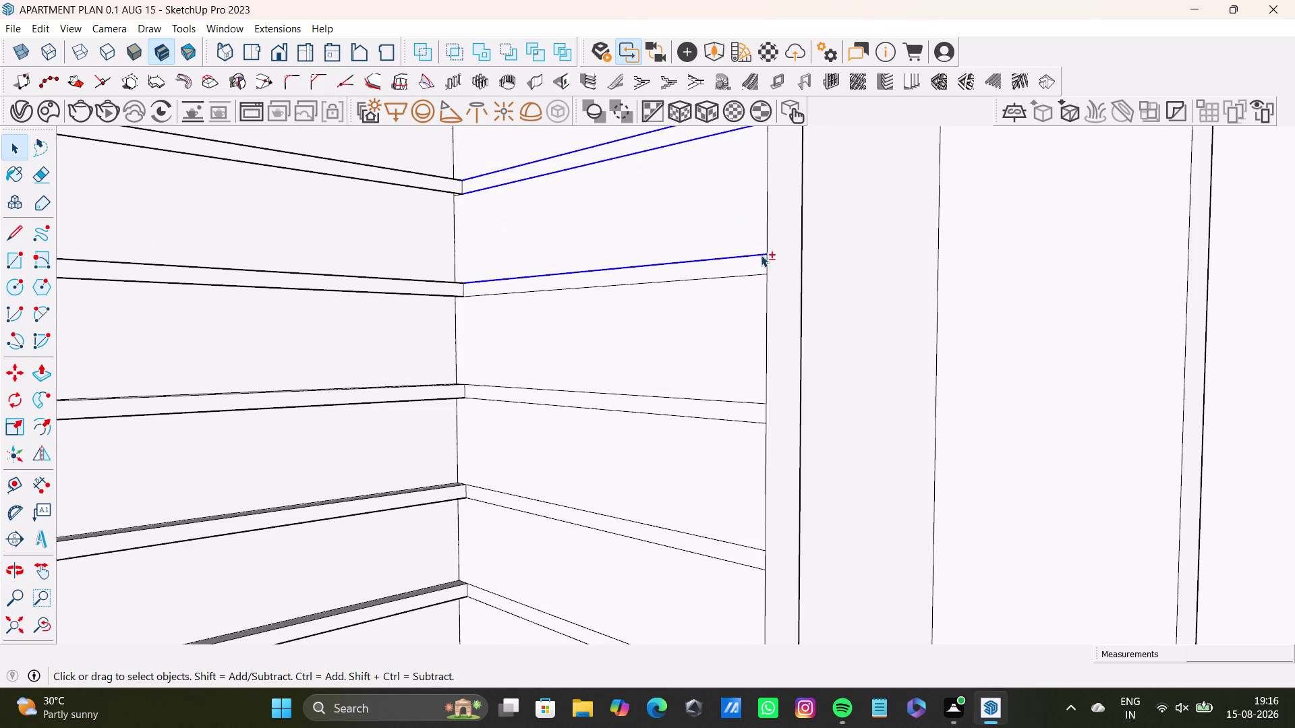
click(760, 271)
scroll(down, 3)
click(750, 268)
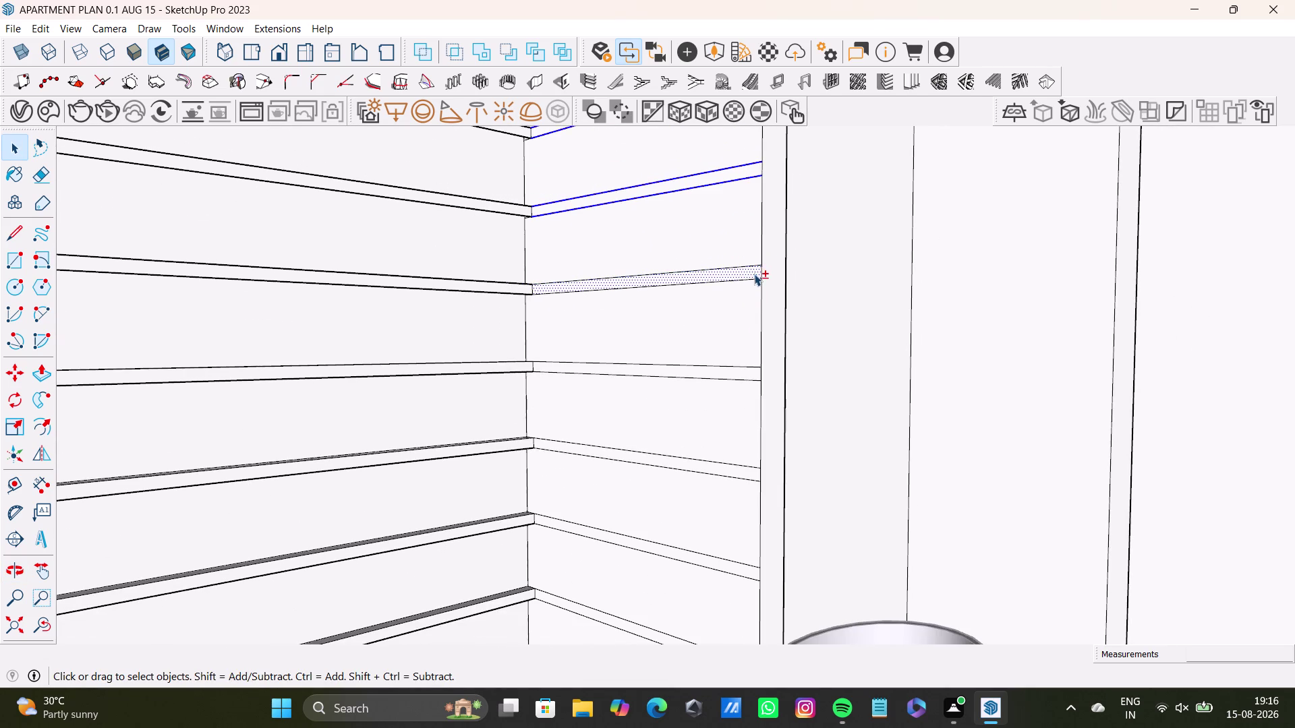
click(754, 274)
scroll(up, 3)
click(765, 260)
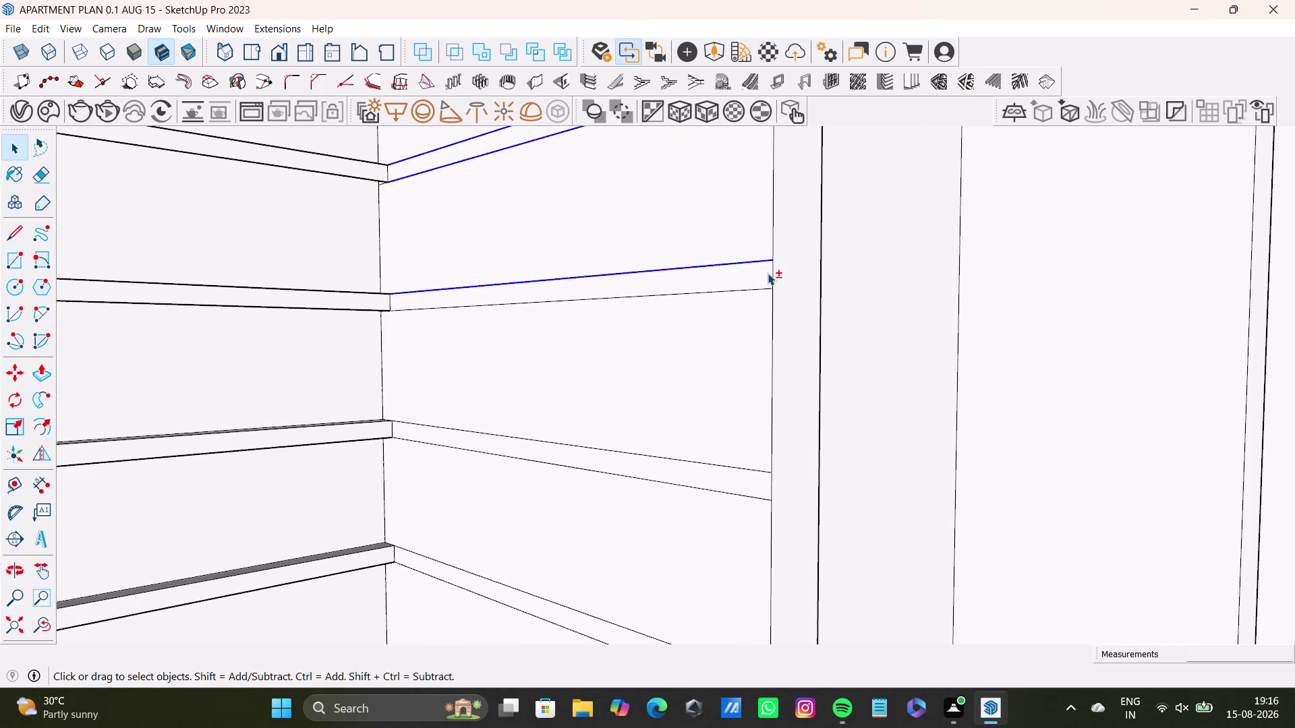
click(770, 286)
Clear the selection and restart picking return-end edges at the corner.
scroll(down, 3)
middle_drag(710, 311, 718, 138)
scroll(up, 3)
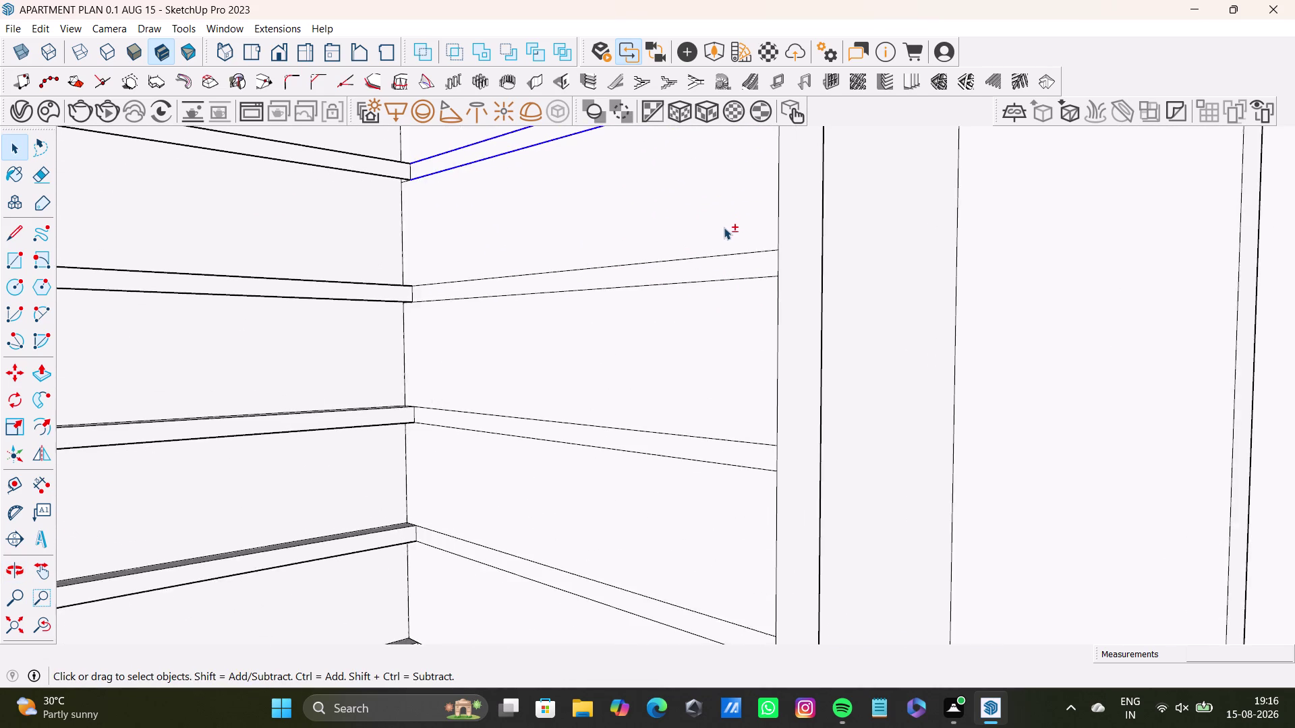
scroll(up, 3)
click(755, 255)
click(756, 231)
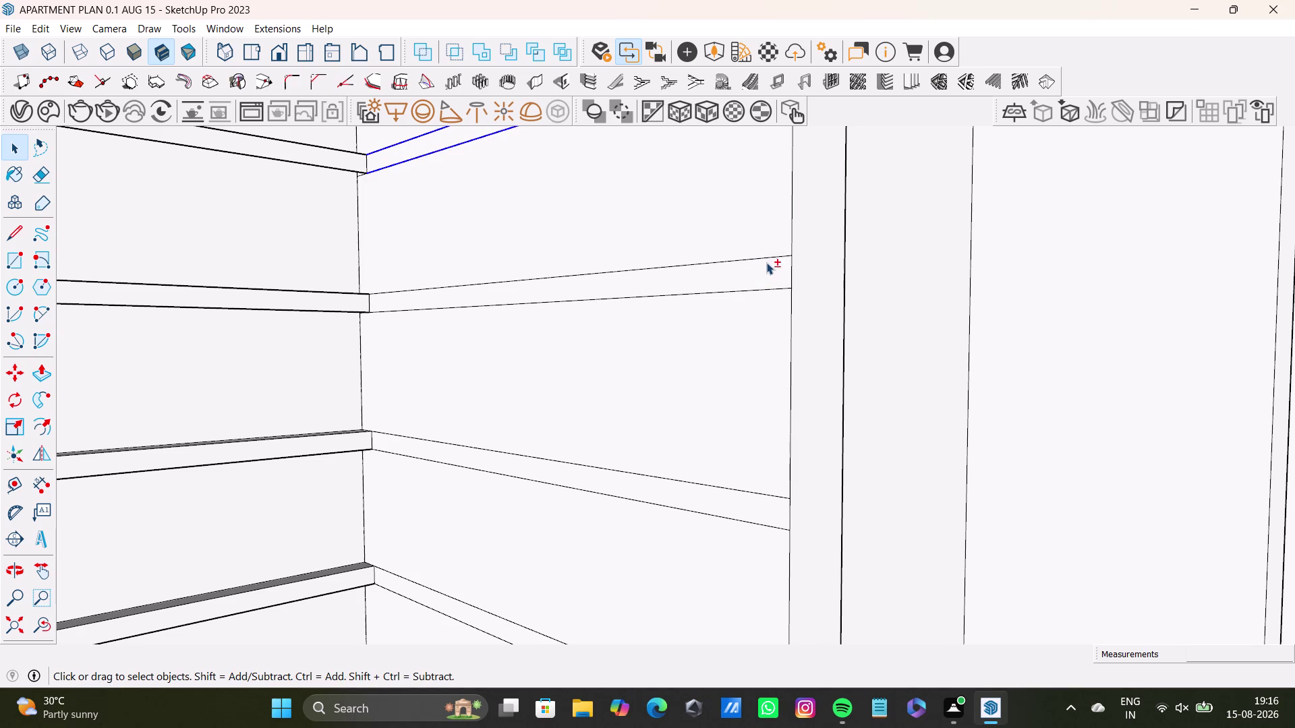
click(777, 253)
click(774, 234)
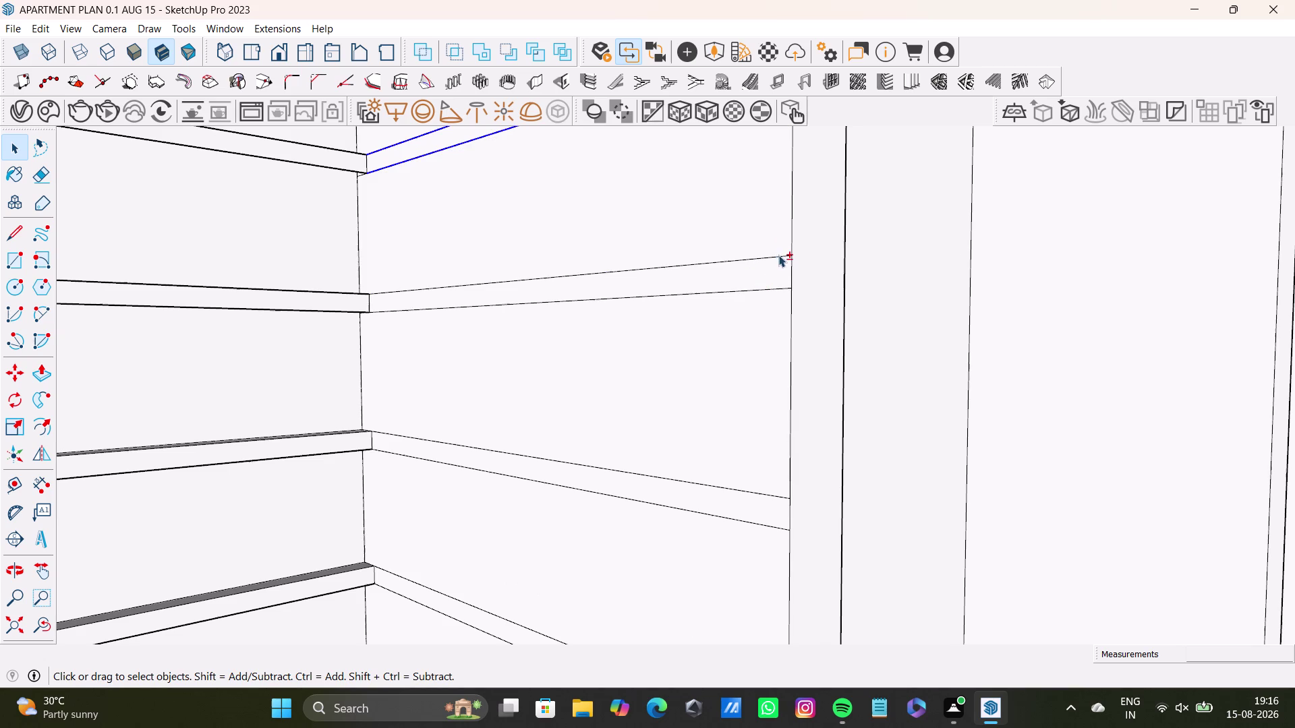
click(780, 256)
click(760, 291)
scroll(down, 3)
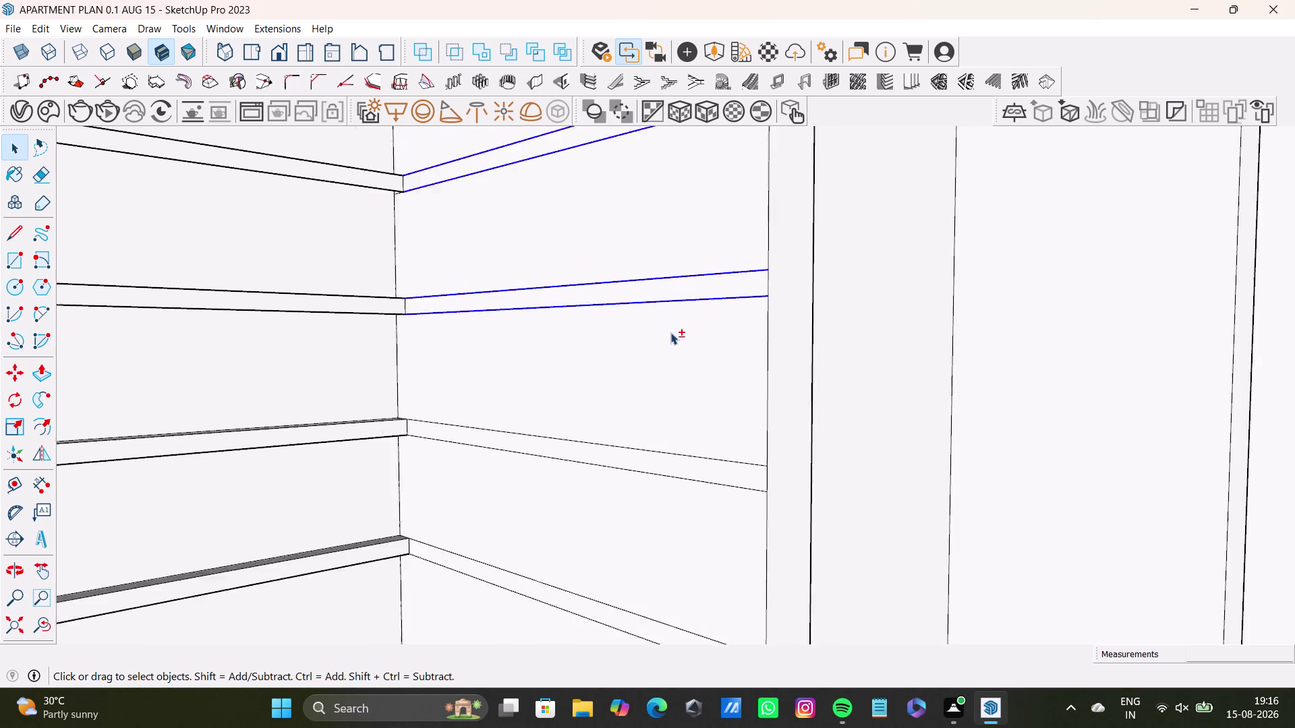
scroll(down, 3)
middle_drag(669, 342, 683, 181)
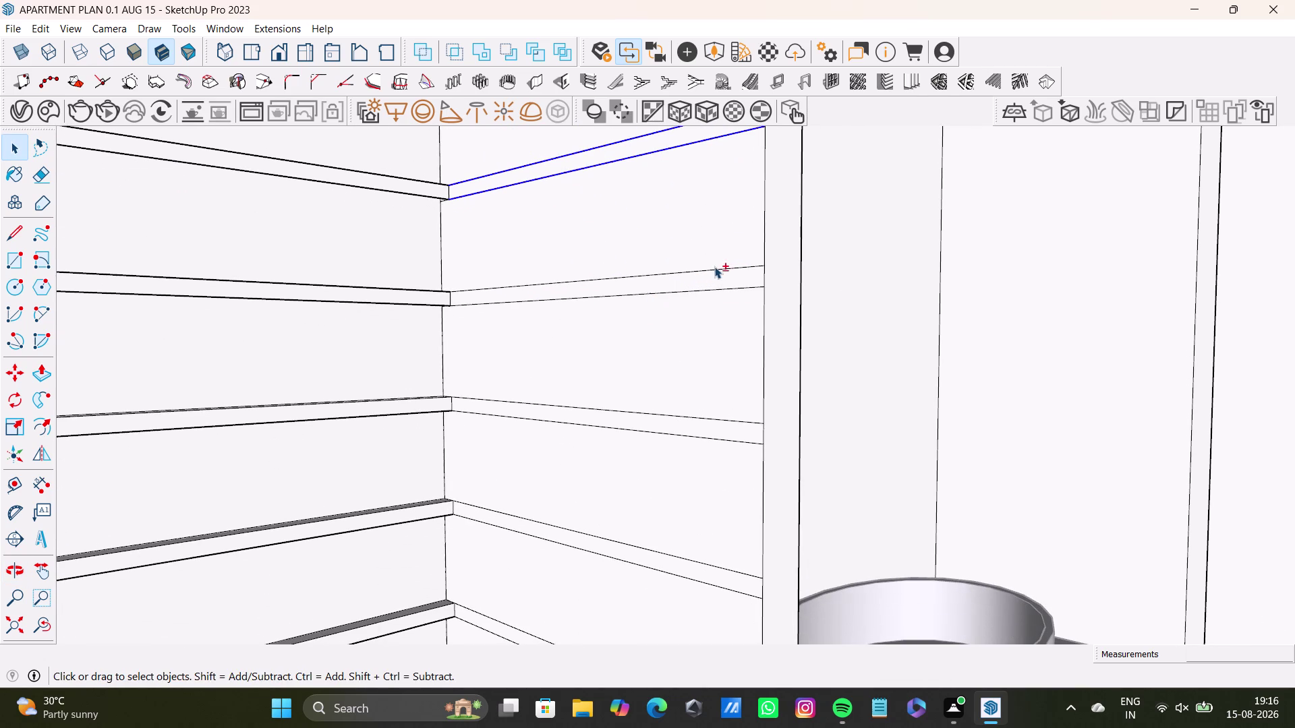
click(716, 269)
click(715, 287)
Select pairs of edges on the next slat return ends.
scroll(down, 3)
middle_drag(664, 310, 675, 224)
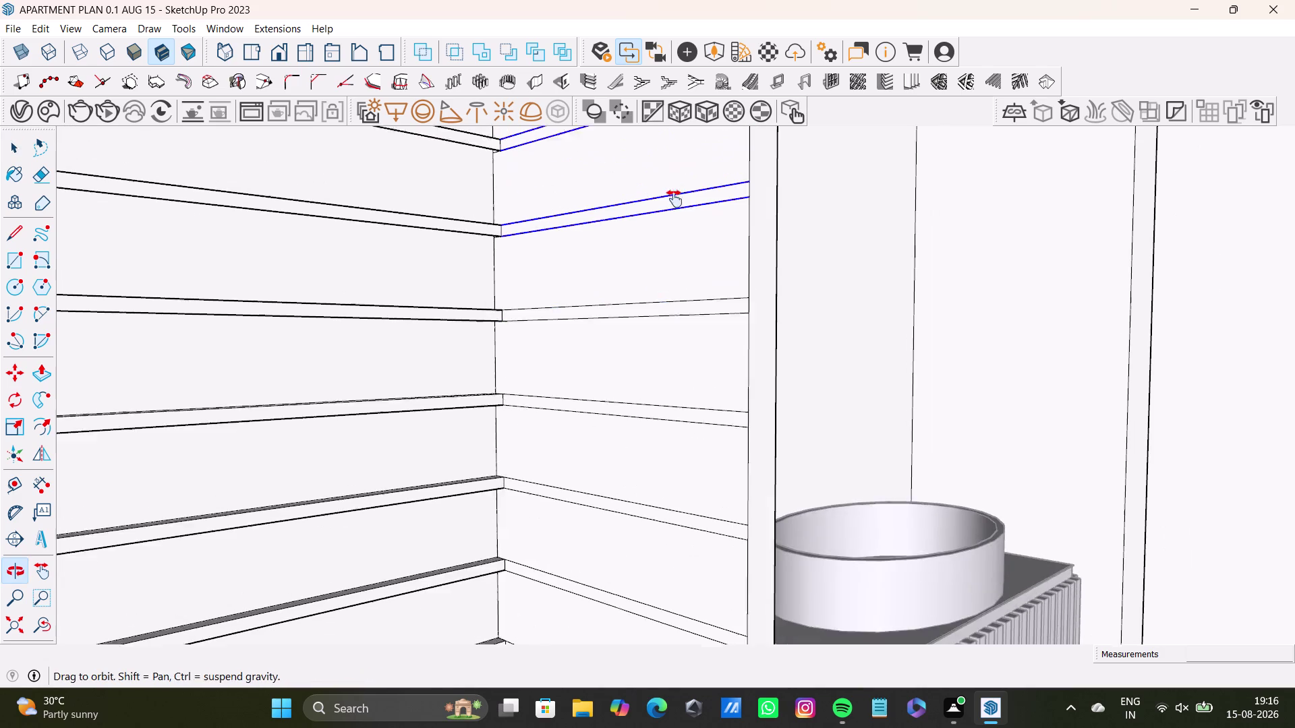
middle_drag(675, 223, 674, 197)
scroll(up, 3)
click(714, 278)
click(718, 299)
scroll(down, 3)
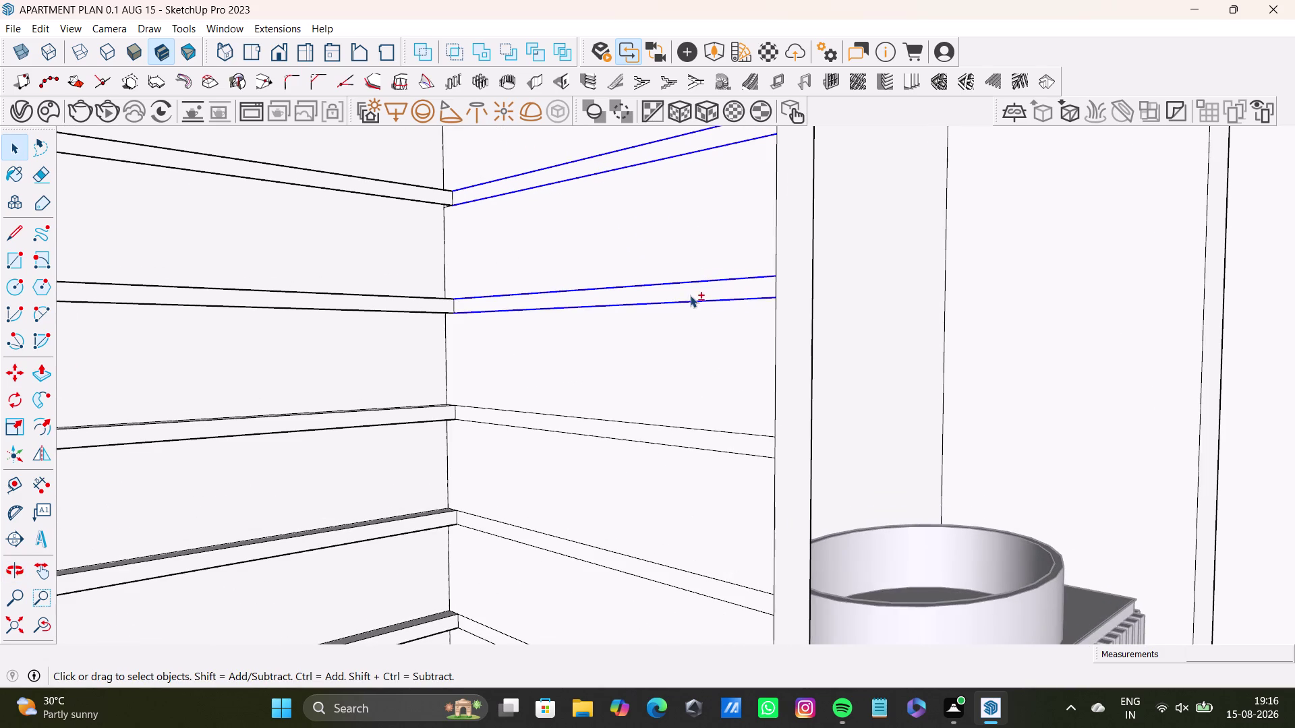
scroll(down, 3)
middle_drag(688, 295, 685, 173)
scroll(up, 3)
click(715, 272)
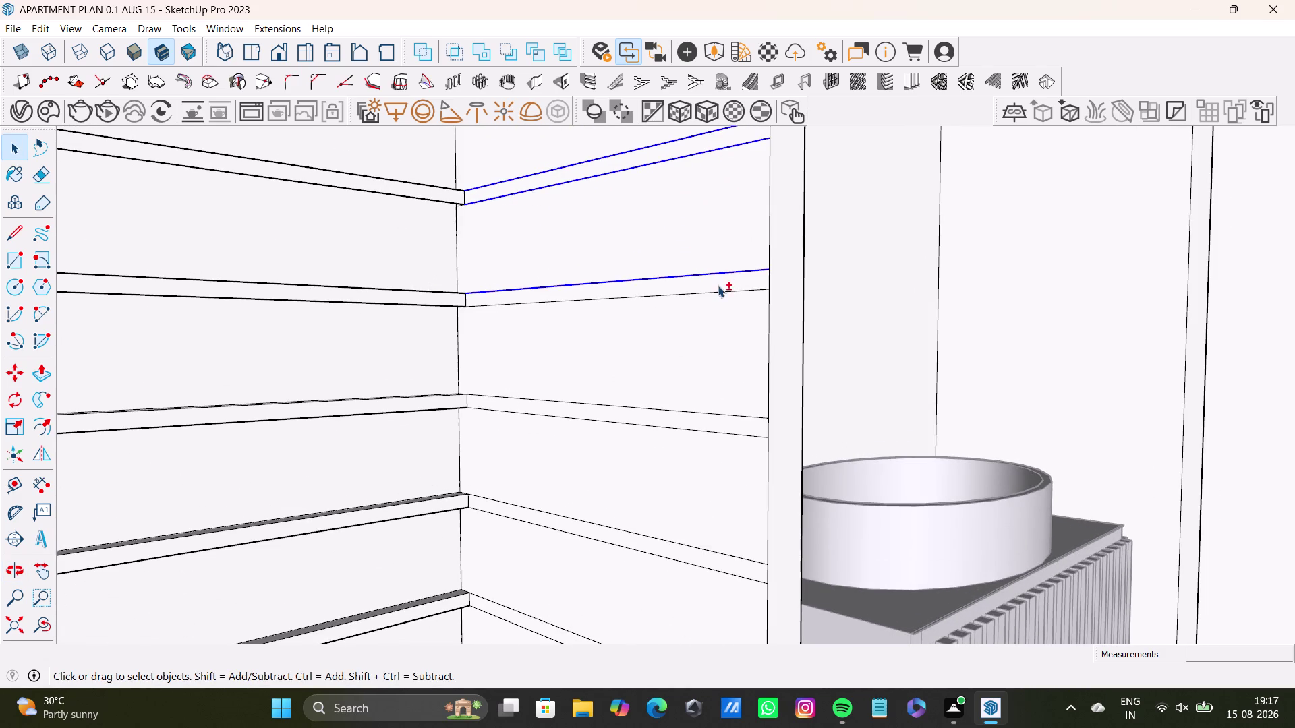
click(717, 288)
Add more return-end edge pairs along the slatted corner.
scroll(down, 3)
click(722, 284)
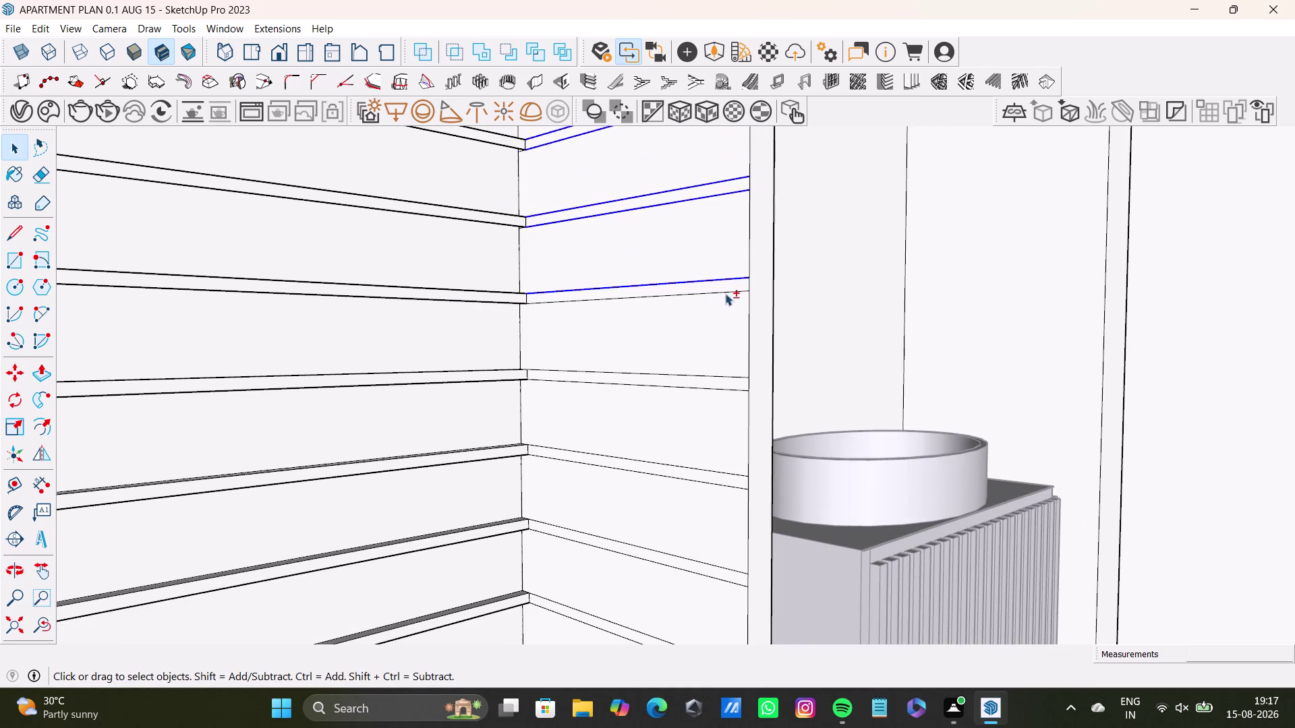
click(725, 292)
scroll(down, 3)
scroll(up, 3)
middle_drag(714, 302, 696, 186)
scroll(up, 3)
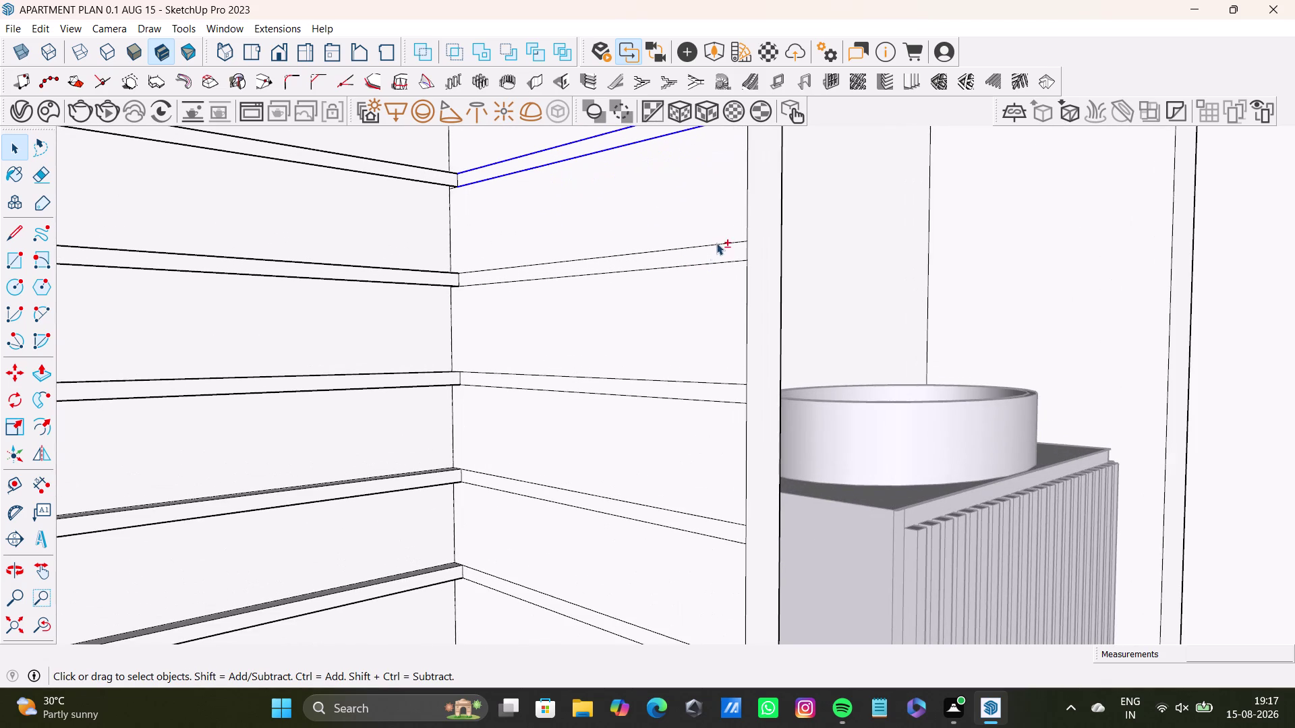
click(720, 242)
click(726, 260)
Pick the last return-end edges at the corner beside the vanity.
scroll(down, 3)
middle_drag(712, 278, 673, 118)
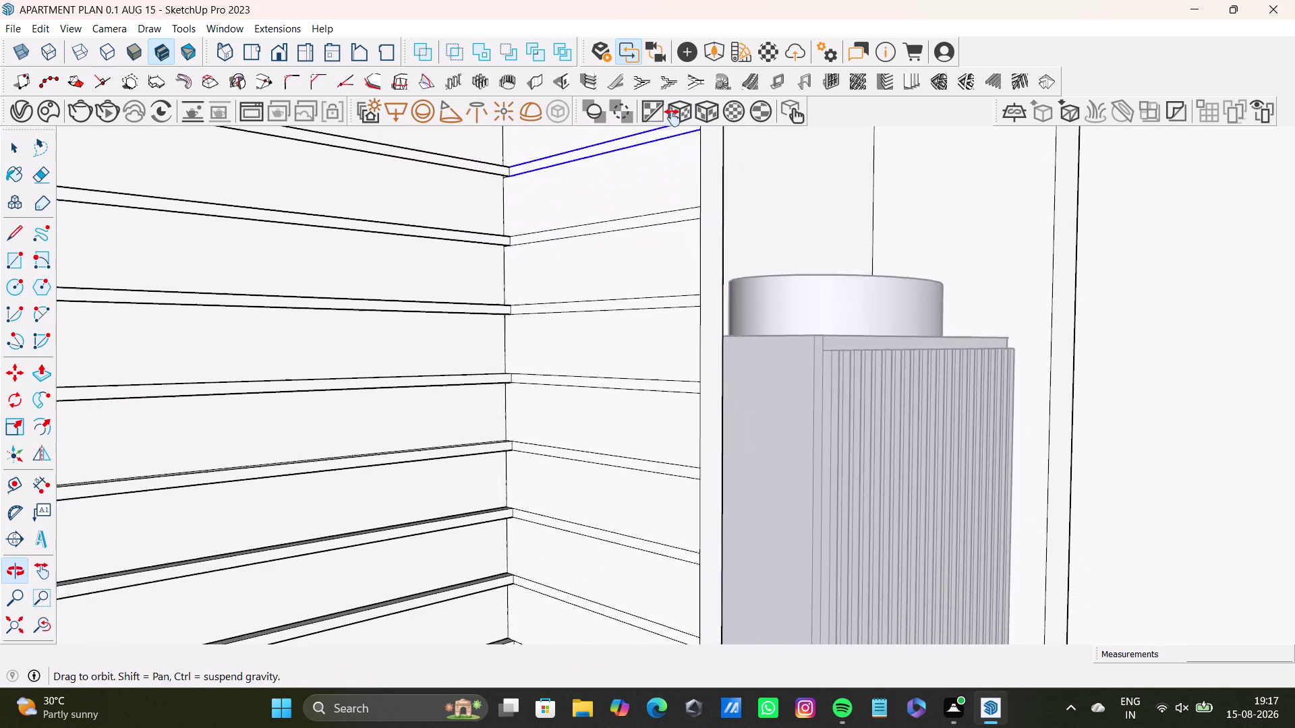
middle_drag(672, 118, 672, 116)
scroll(up, 3)
click(692, 188)
click(694, 198)
scroll(down, 3)
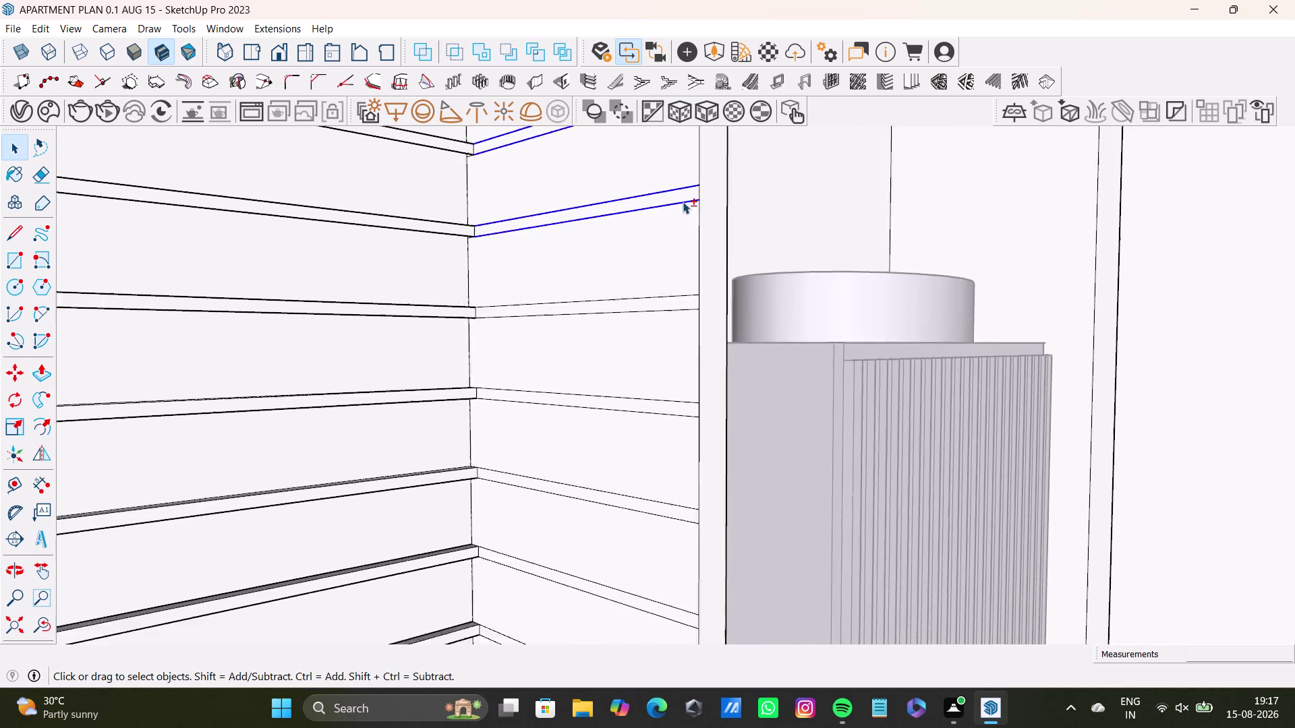
scroll(down, 3)
middle_drag(682, 201, 668, 103)
scroll(up, 3)
click(675, 168)
click(679, 183)
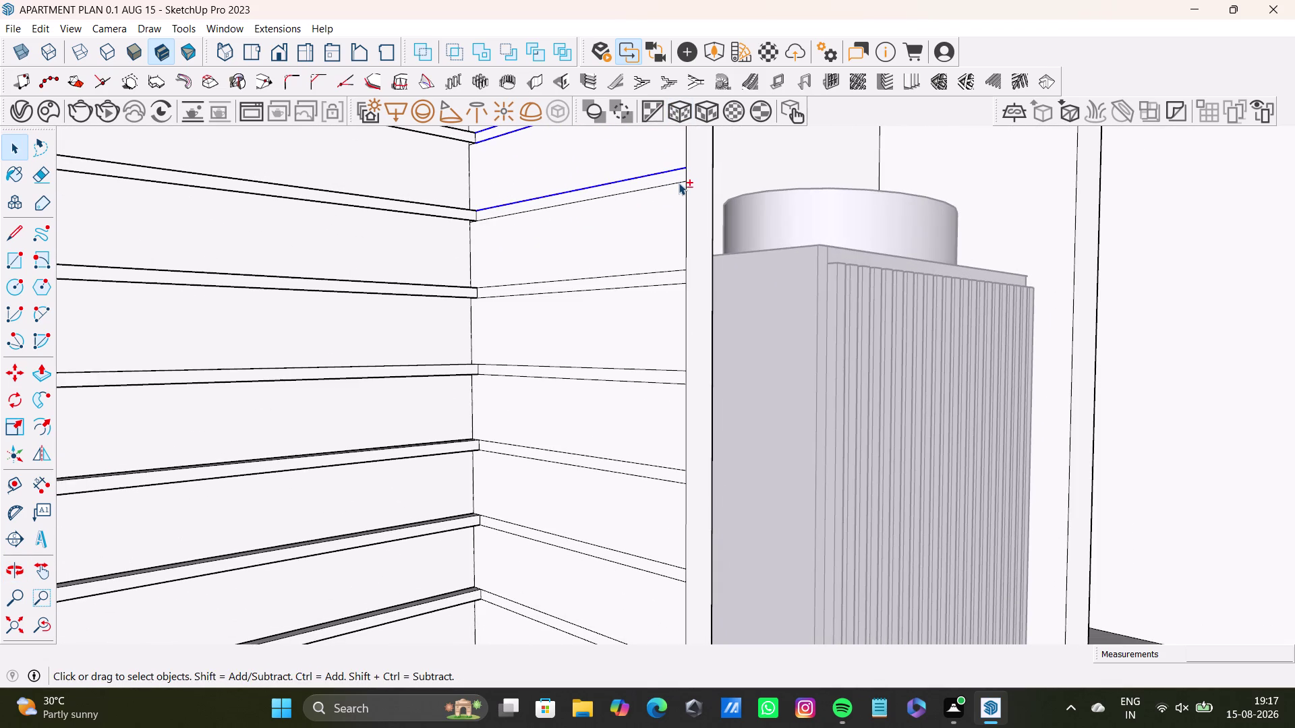
scroll(down, 3)
middle_click(659, 212)
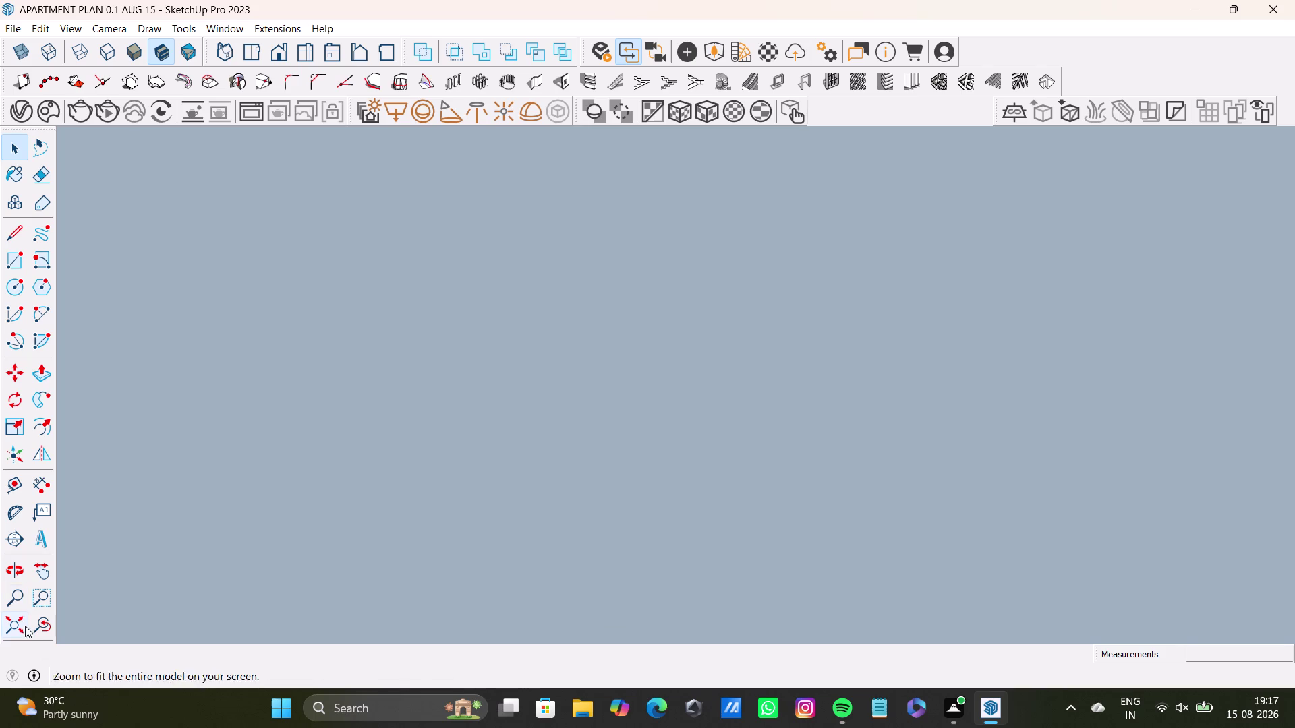
Fit the model in view and select the first slat return-end edges on the side wall.
drag(48, 621, 55, 617)
click(49, 624)
scroll(up, 3)
click(638, 284)
click(661, 267)
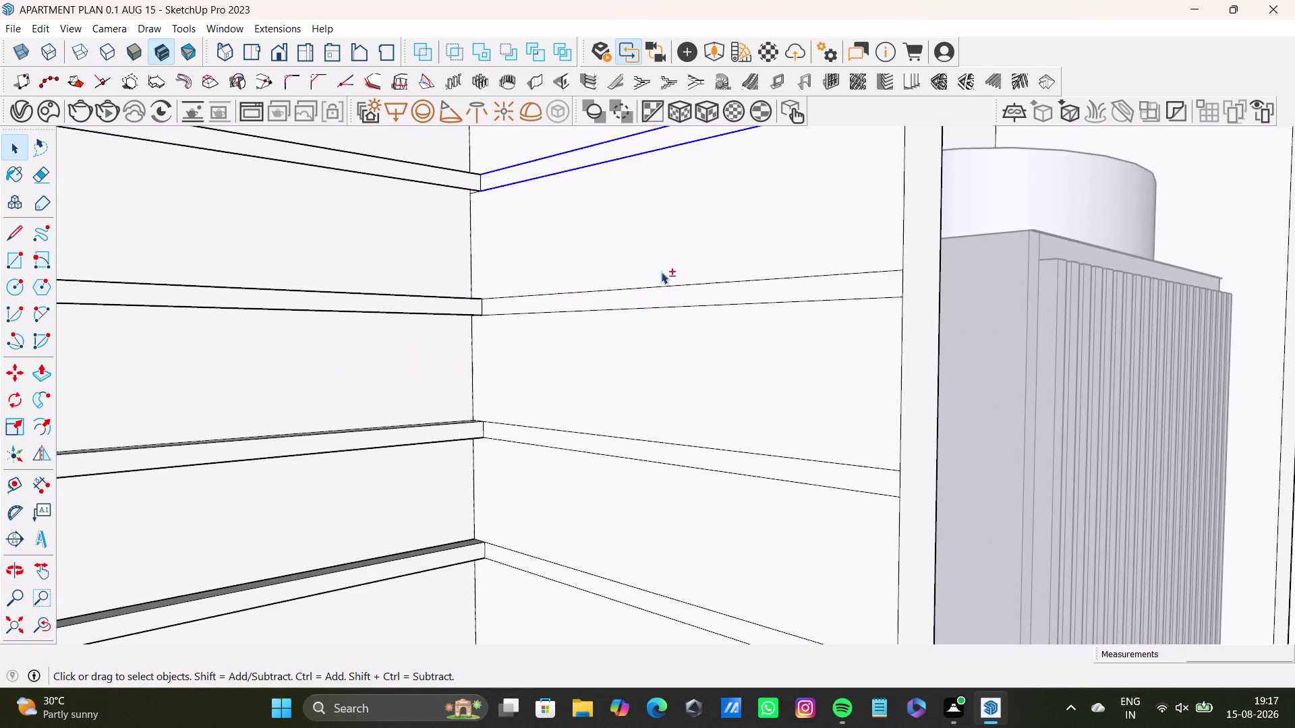
click(668, 285)
click(669, 300)
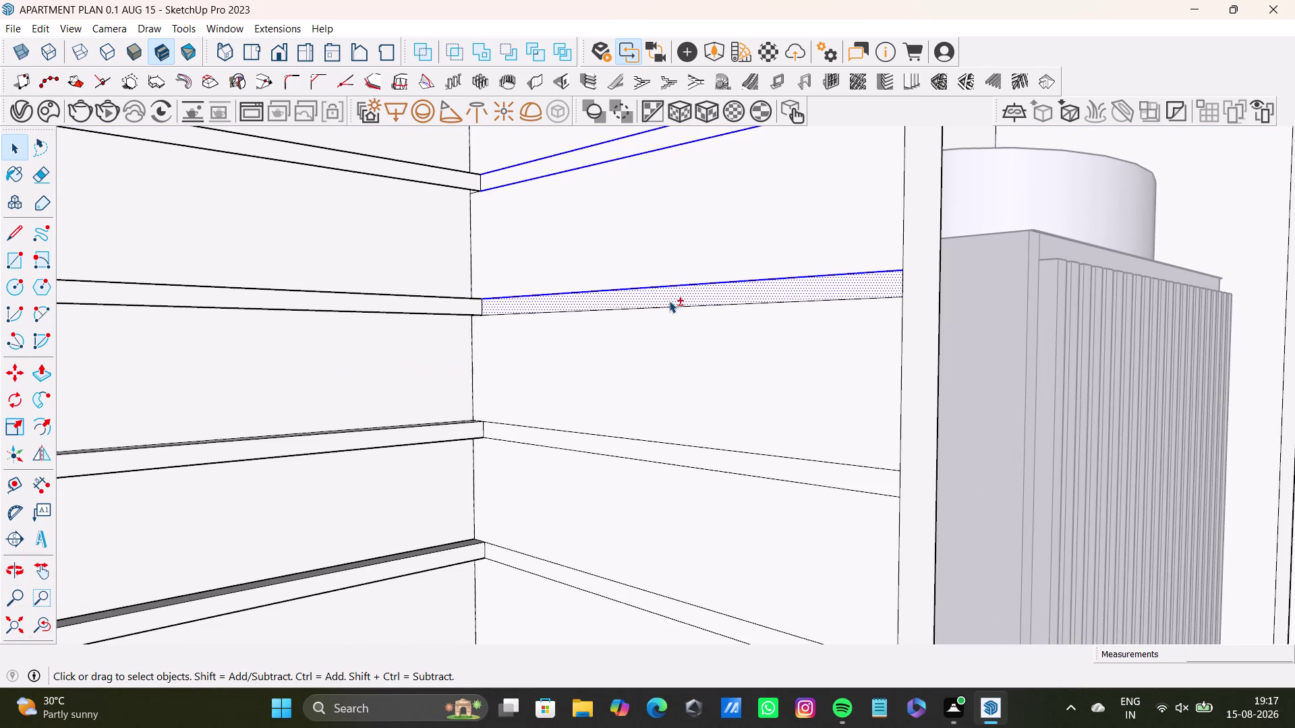
click(689, 300)
click(692, 304)
scroll(down, 3)
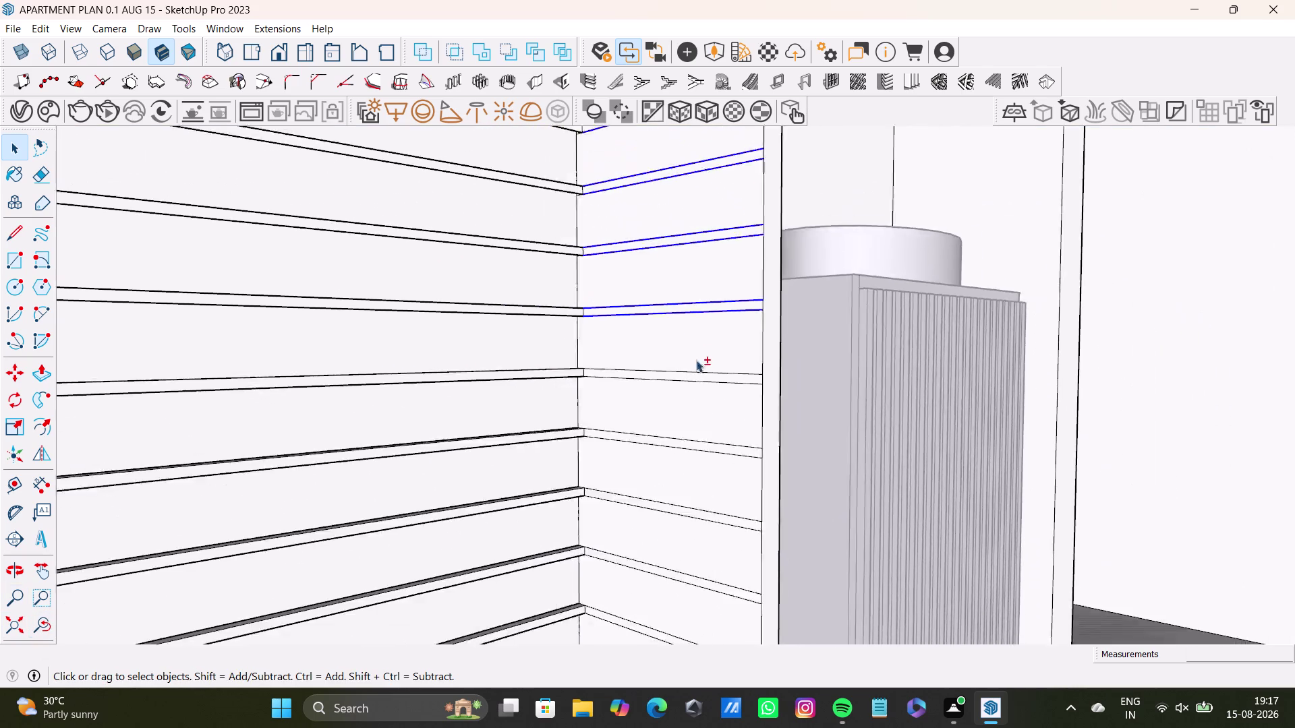
Orbit to the corner and pick edges on the upper slats' return ends.
middle_drag(696, 360, 695, 159)
scroll(up, 3)
click(722, 164)
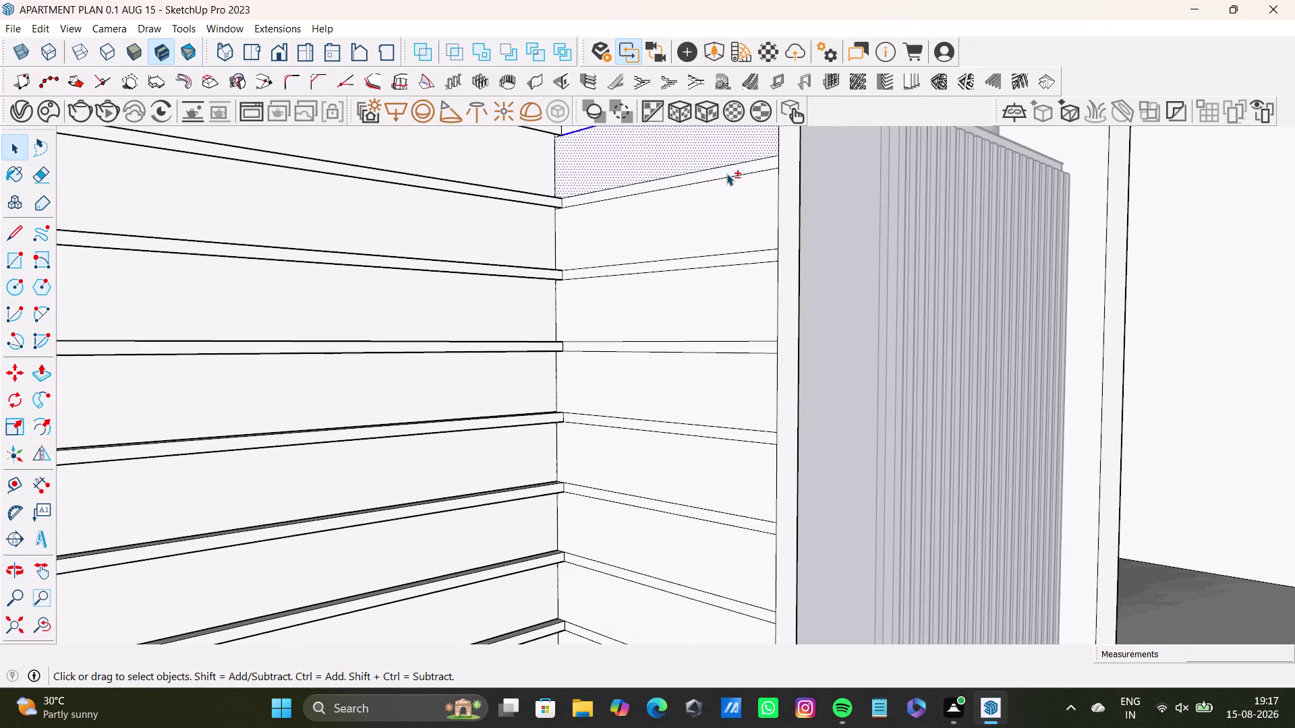
click(728, 149)
click(740, 159)
click(744, 156)
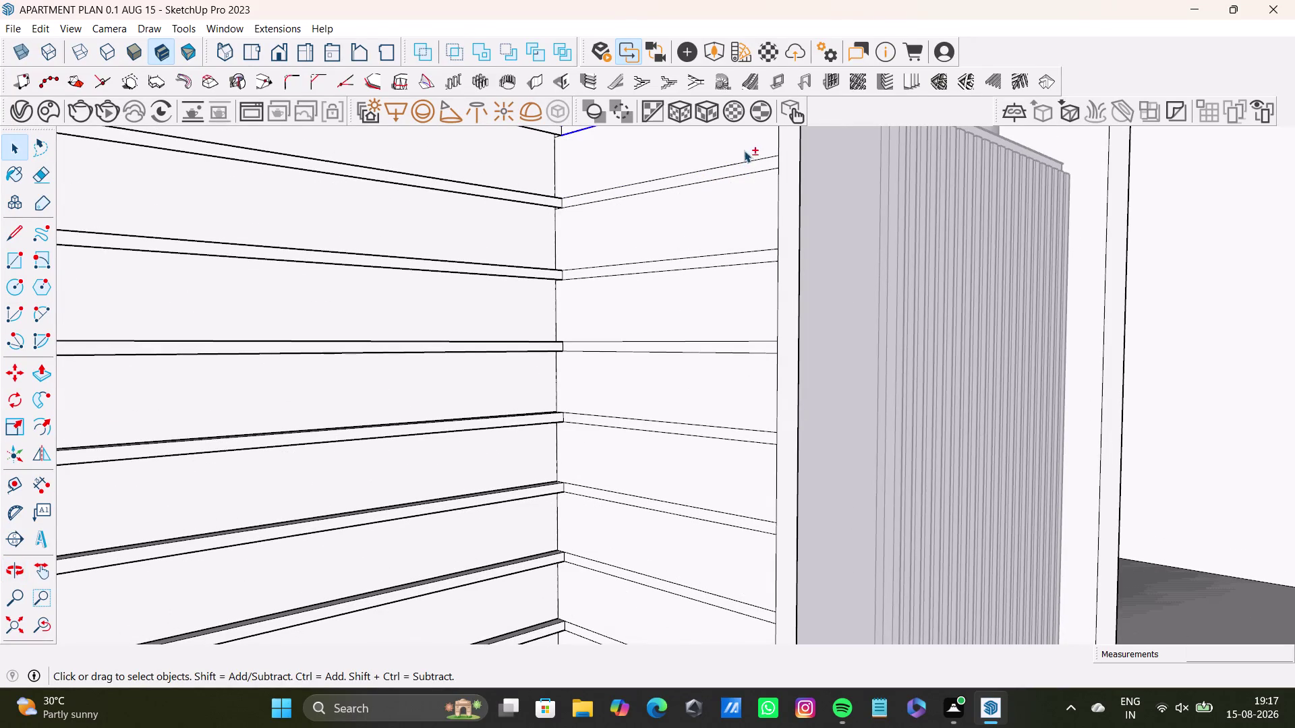
click(750, 159)
Reselect the top slat's return-end edges and add the next slat's edges.
click(751, 170)
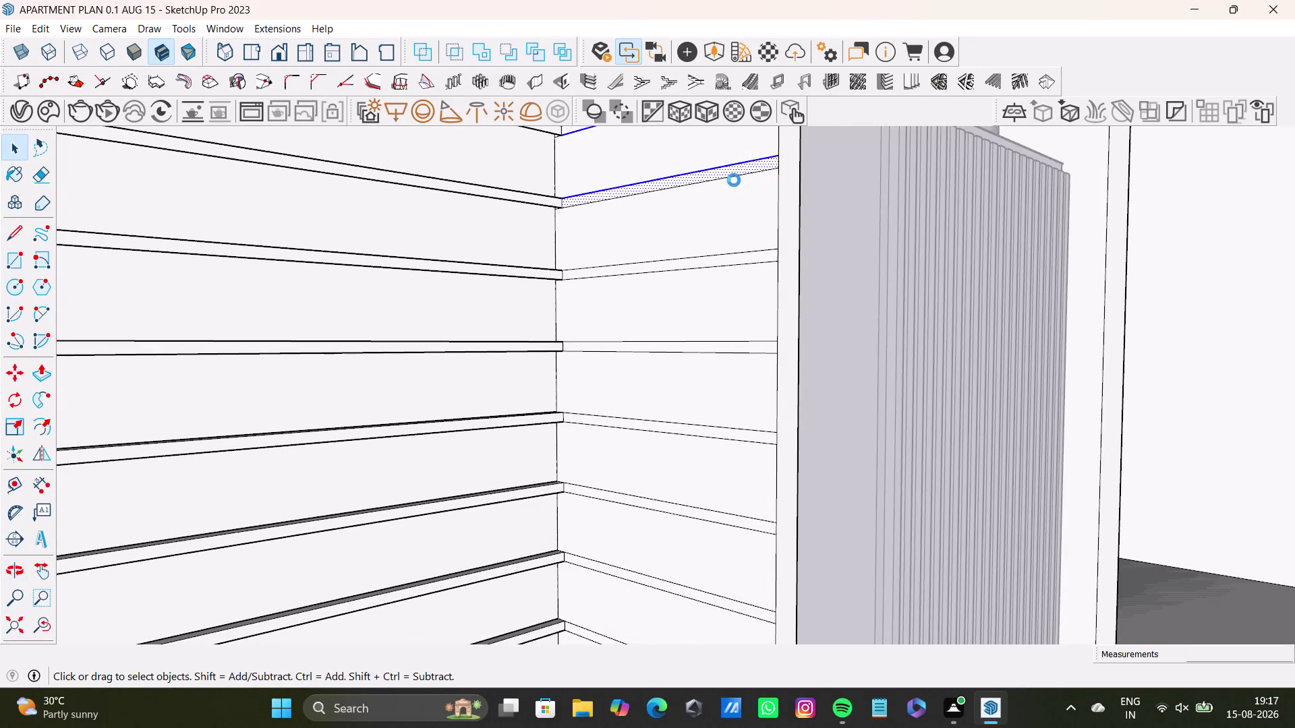
click(751, 168)
click(755, 169)
click(755, 169)
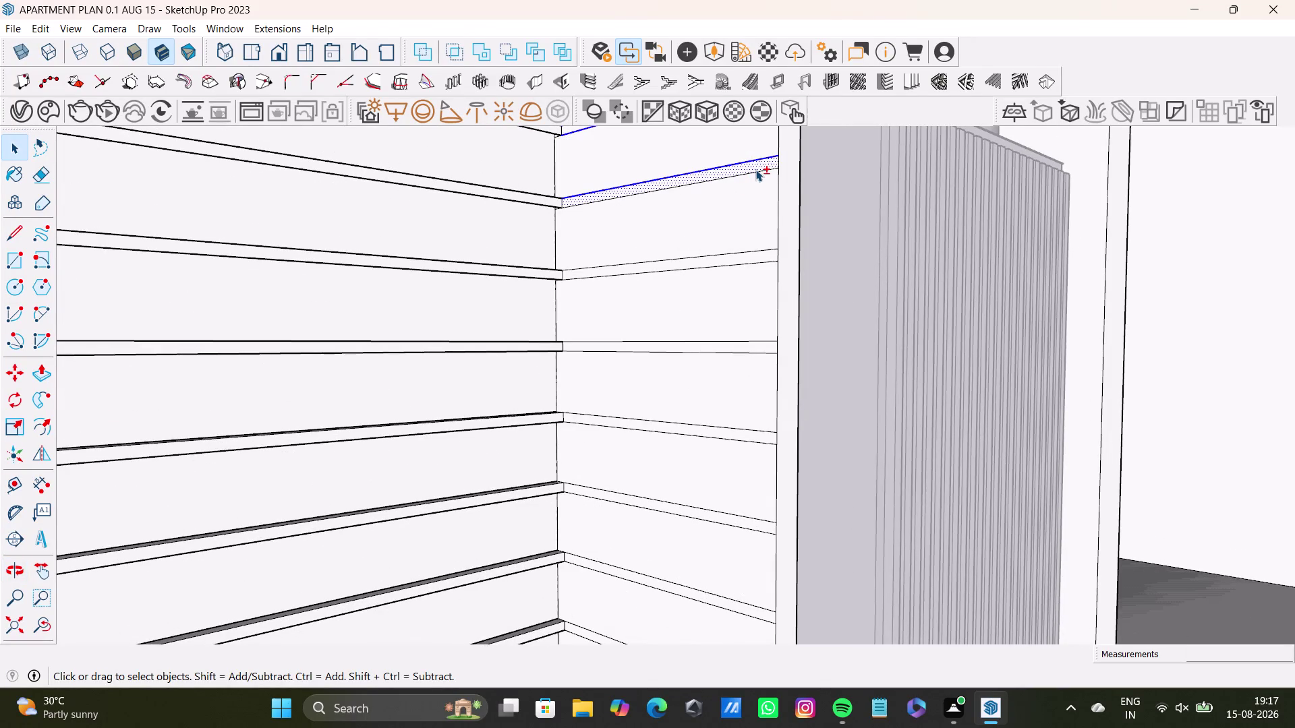
click(756, 171)
click(743, 251)
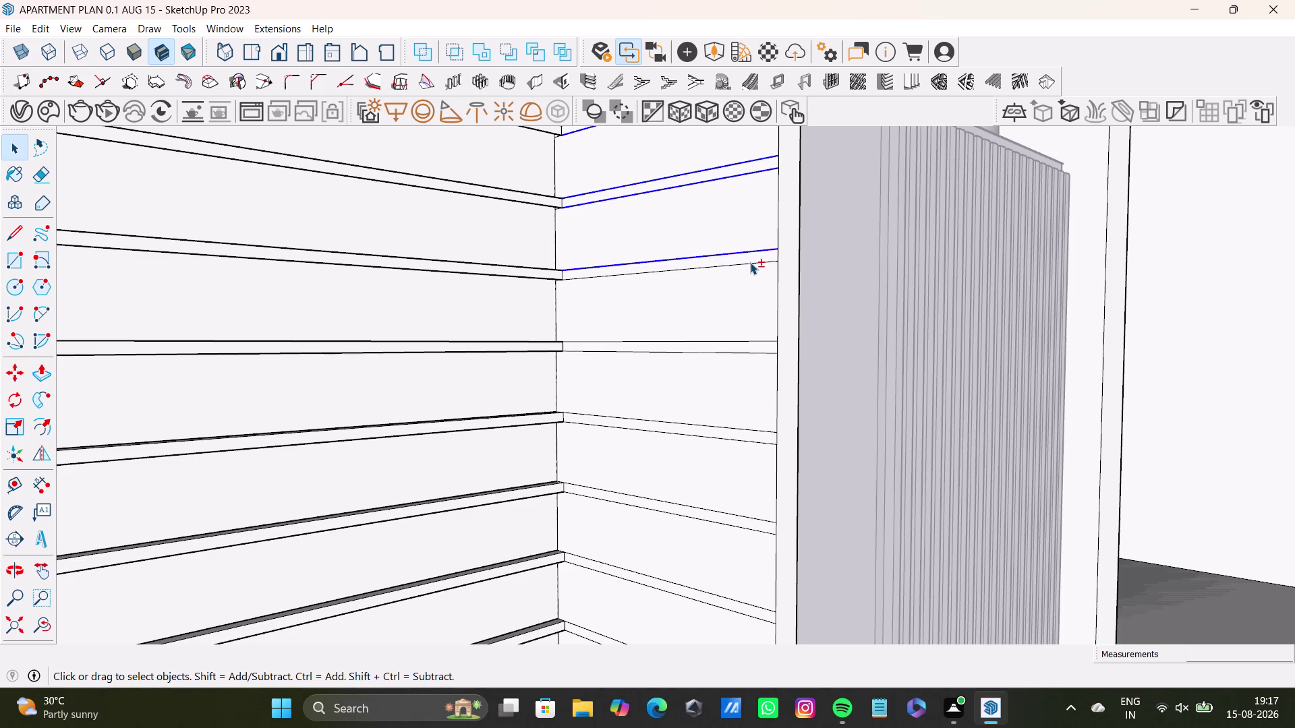
click(750, 262)
Orbit toward the side wall and add two more pairs of slat edges.
scroll(down, 3)
middle_drag(749, 278, 740, 176)
scroll(up, 3)
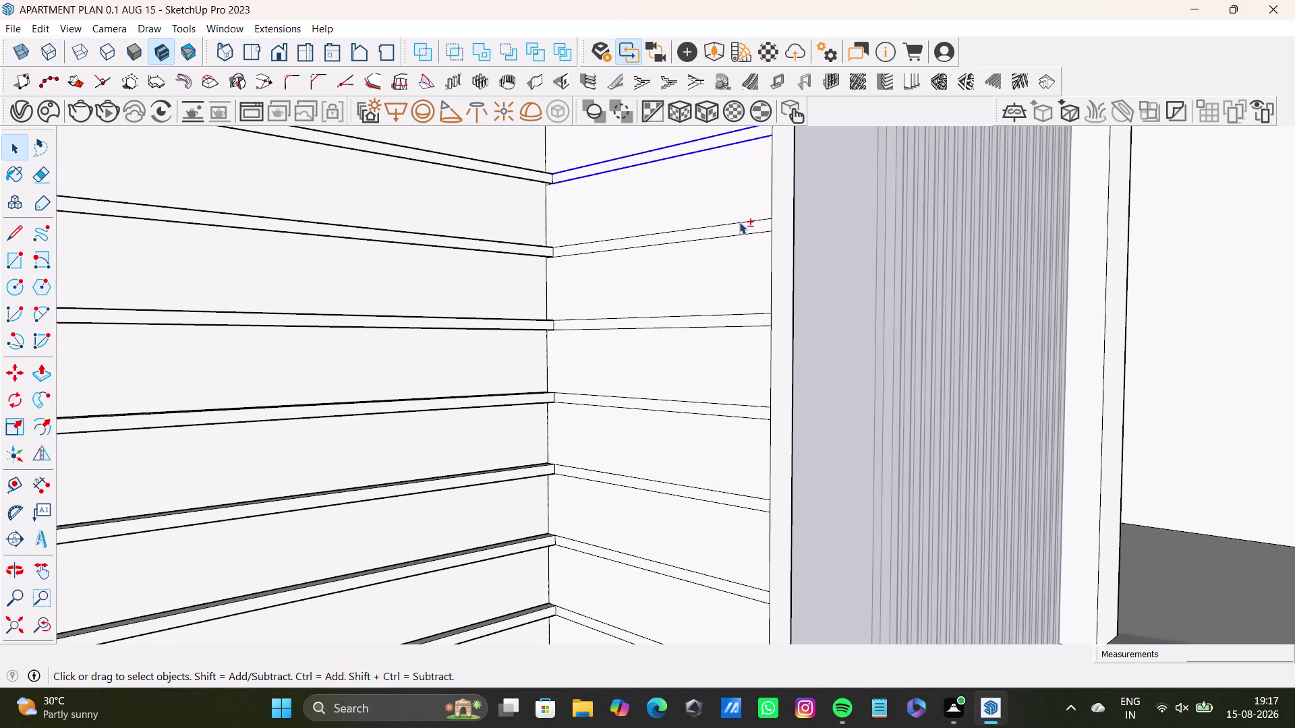
click(740, 222)
click(743, 234)
scroll(down, 3)
middle_drag(733, 253, 731, 141)
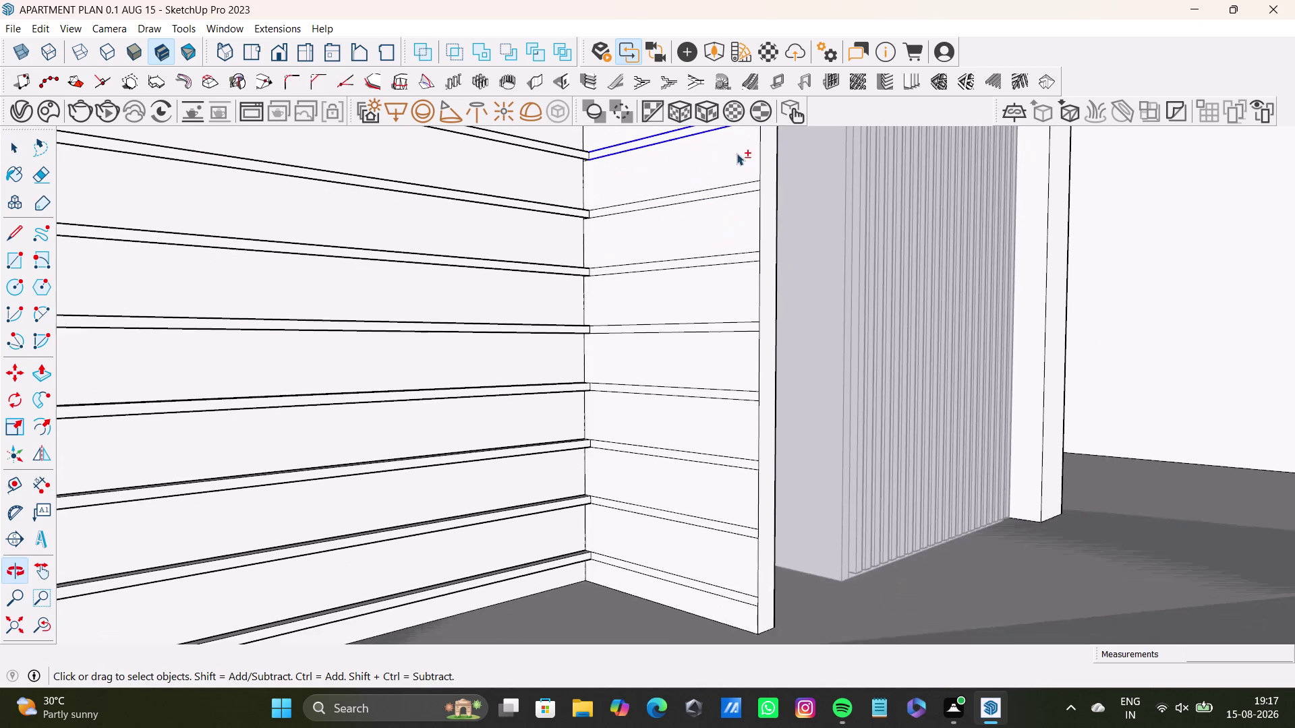
scroll(up, 3)
click(756, 186)
click(761, 198)
Add the long edges of the second and third side-wall slats.
scroll(down, 3)
middle_drag(734, 244, 731, 199)
scroll(up, 3)
click(749, 218)
click(753, 231)
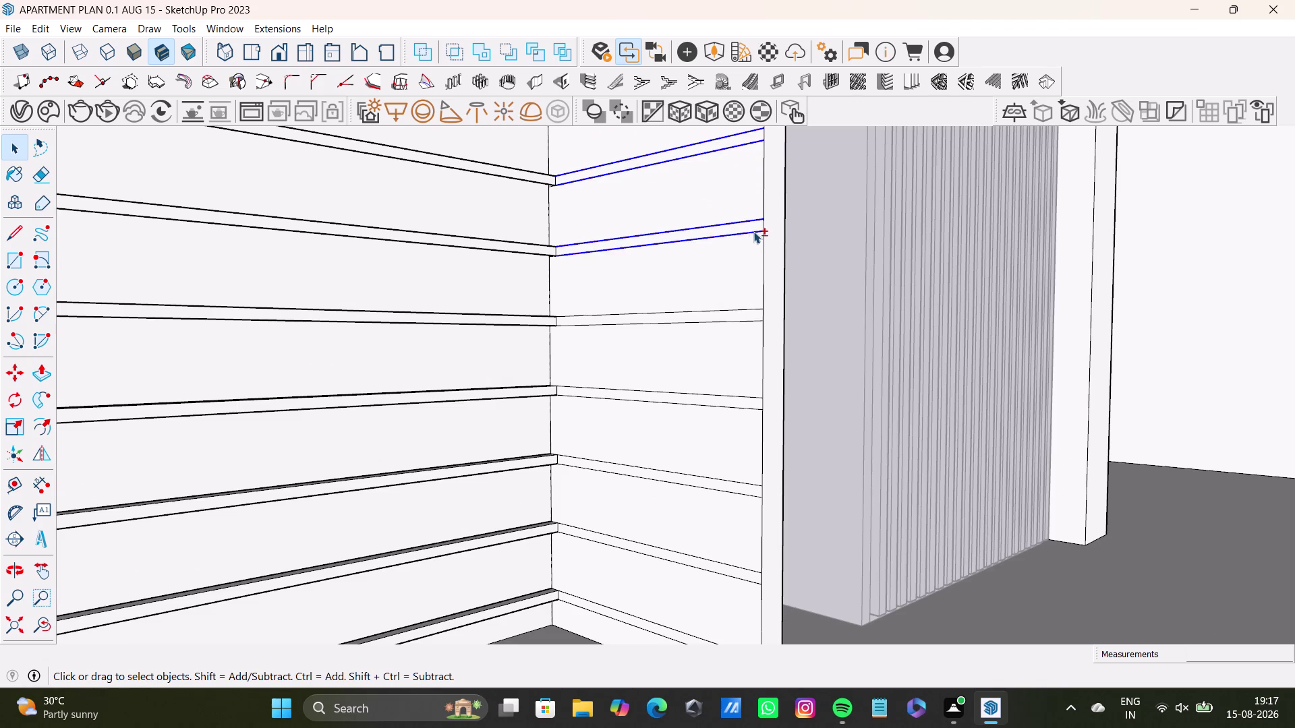
scroll(down, 3)
middle_drag(746, 233, 735, 184)
scroll(up, 3)
click(738, 239)
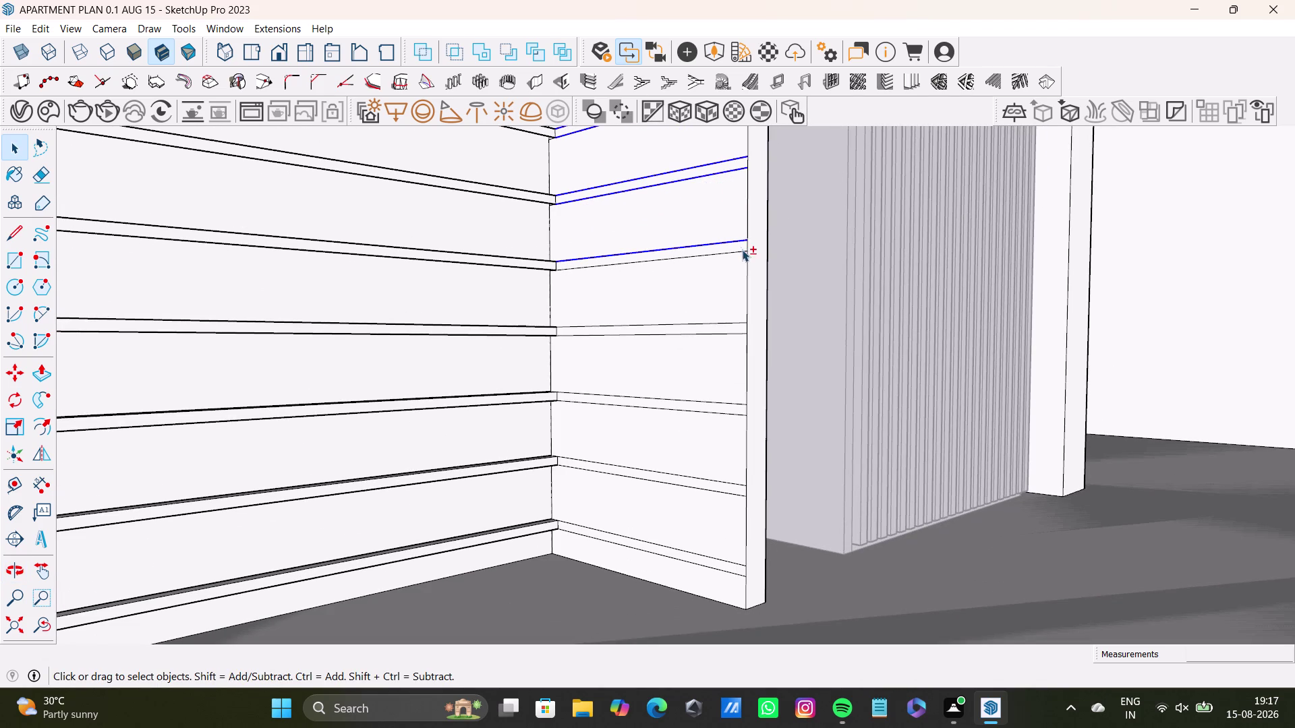
click(741, 249)
click(734, 320)
click(732, 300)
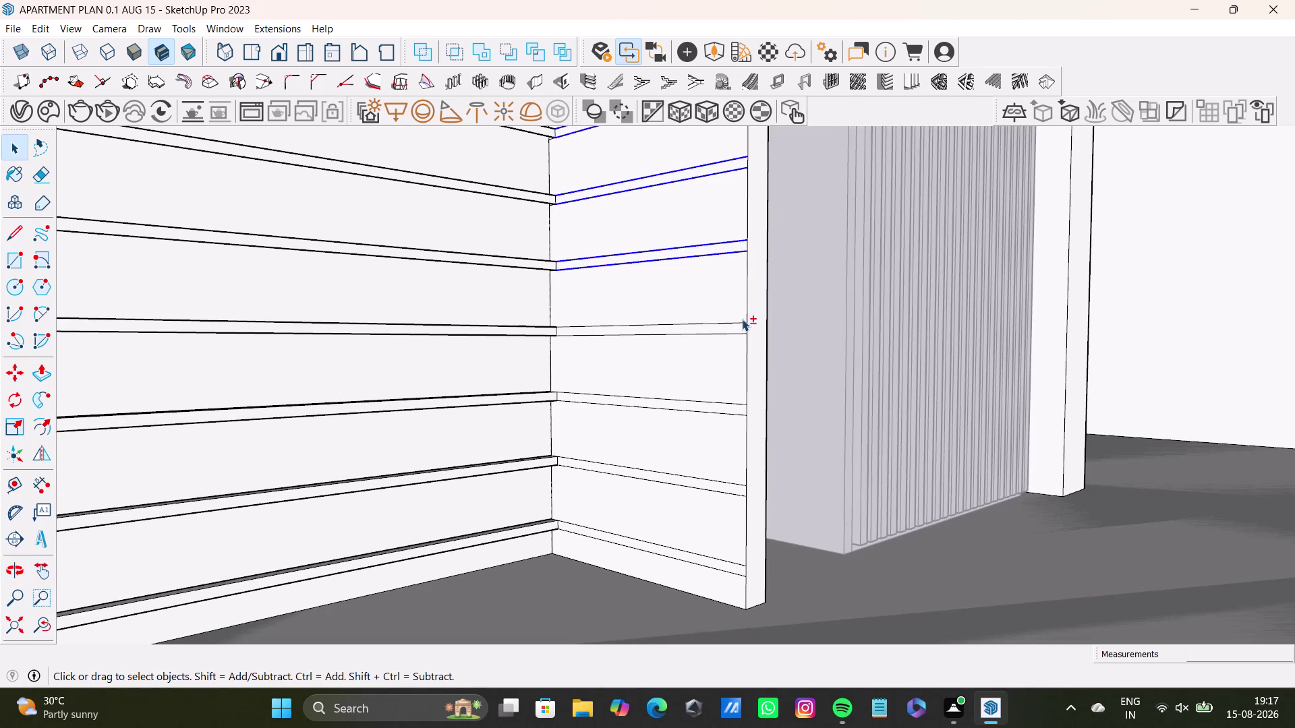
click(745, 324)
click(739, 334)
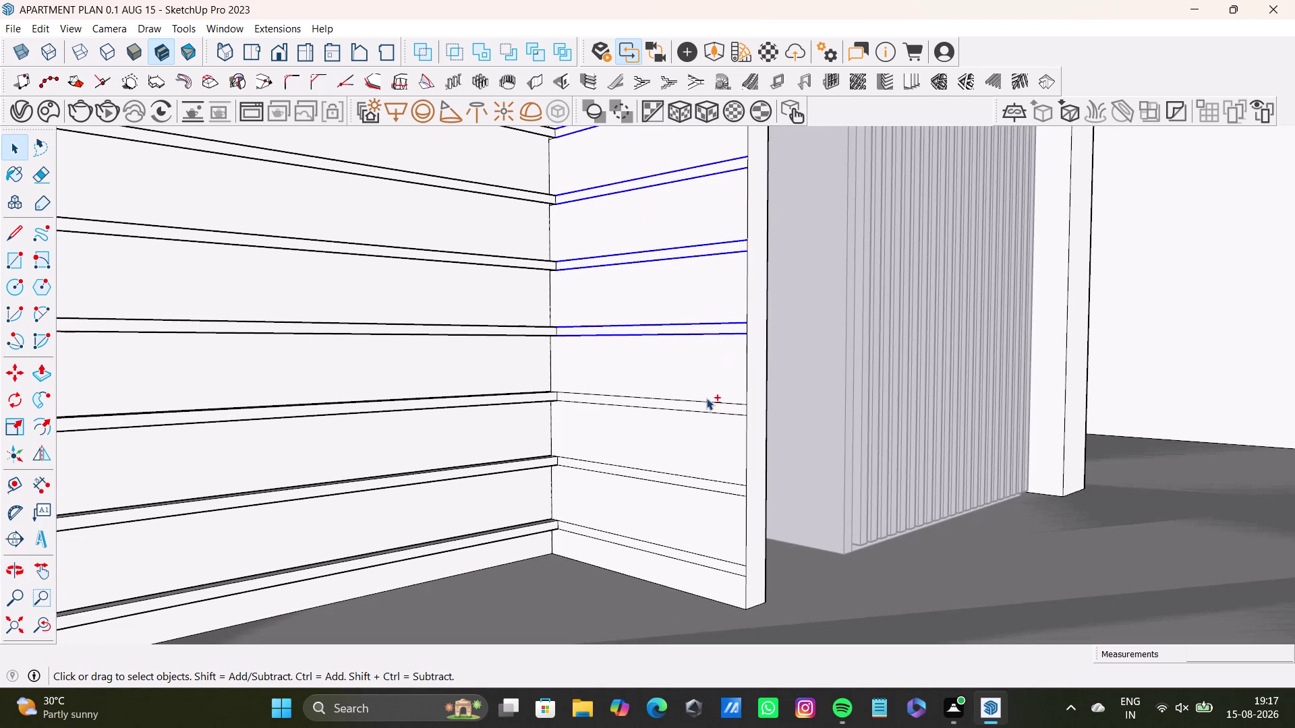
Add edges of the fourth, fifth and bottom slats, then delete the selection.
scroll(up, 3)
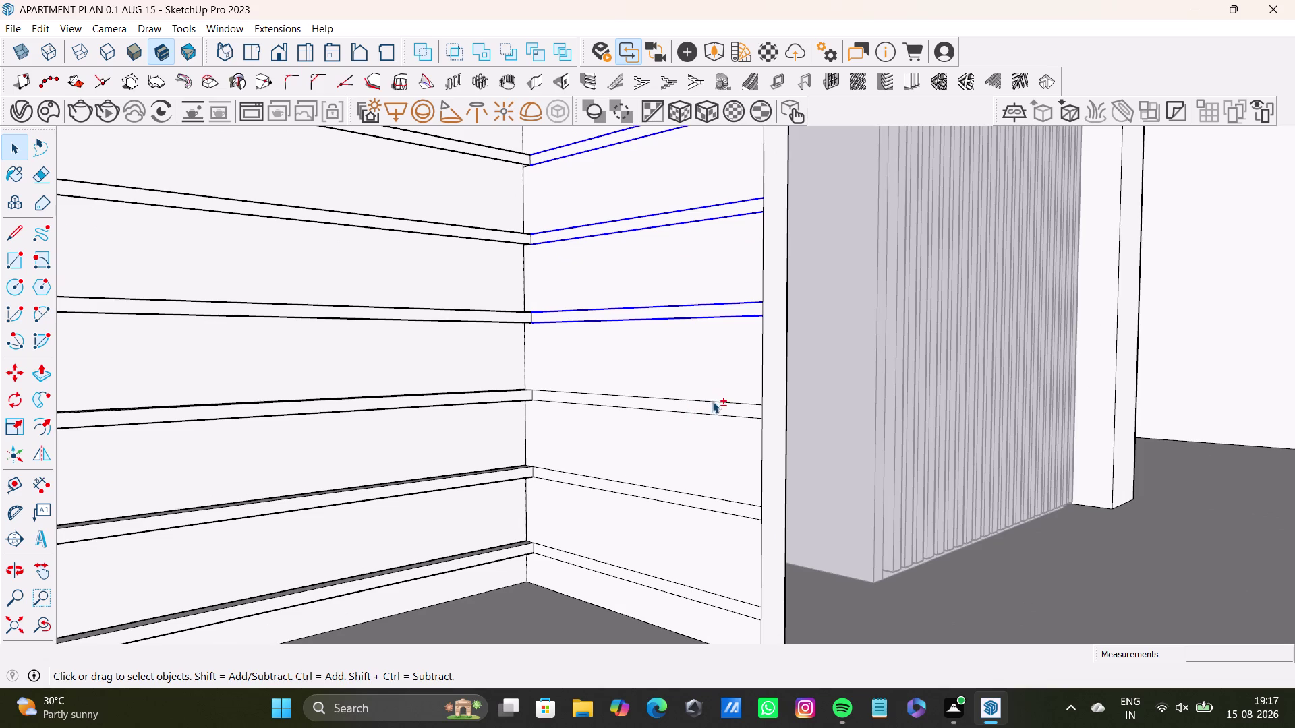
click(712, 401)
click(713, 414)
click(712, 497)
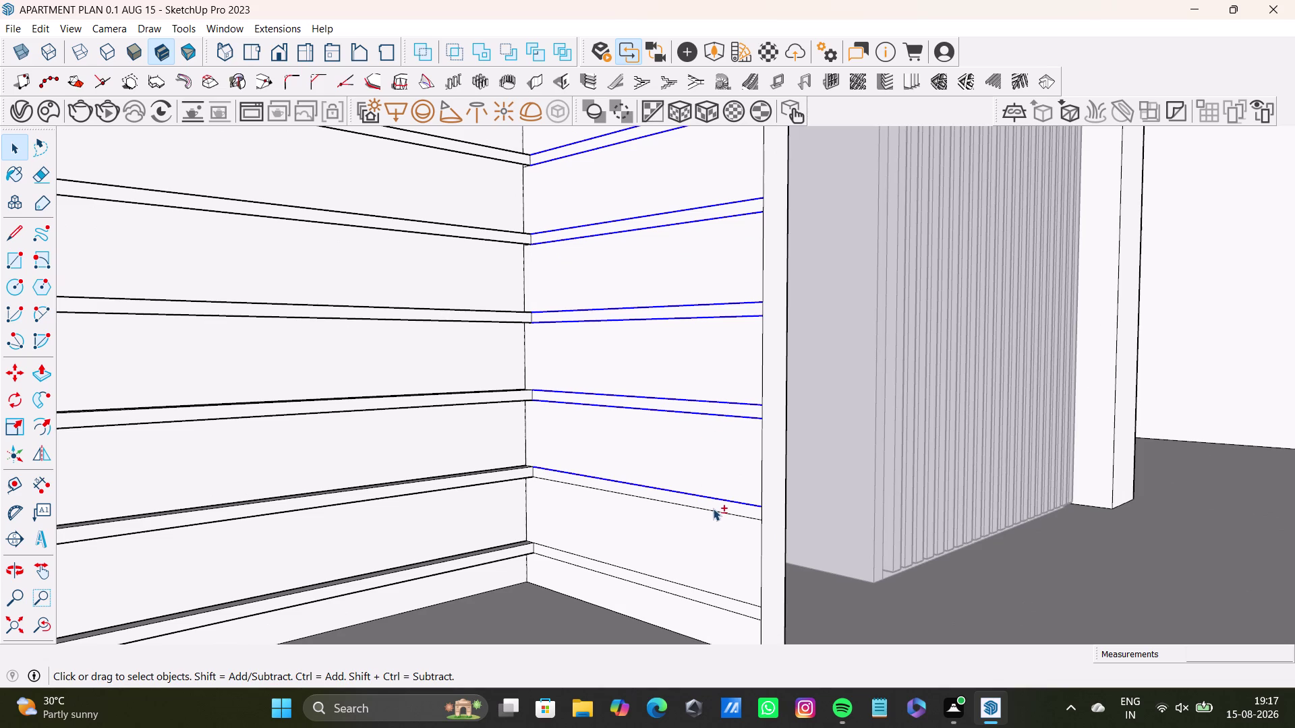
click(712, 508)
click(694, 590)
click(693, 596)
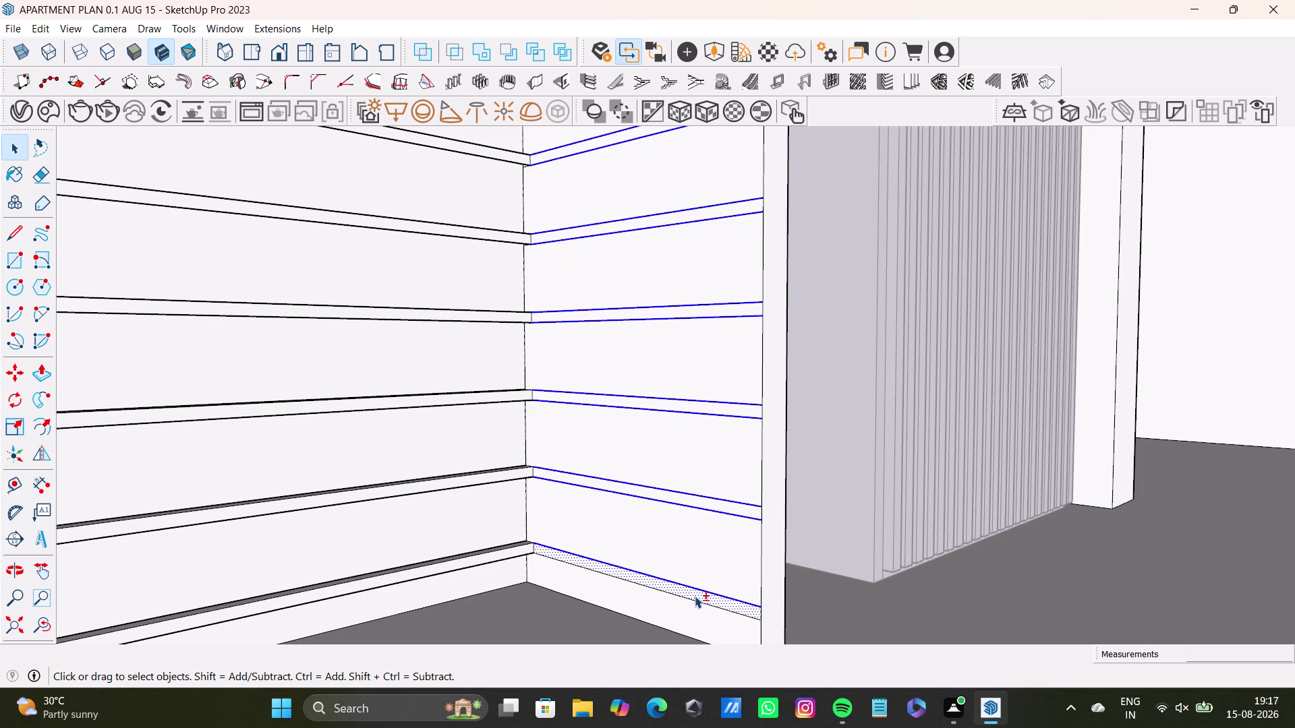
click(699, 598)
click(700, 604)
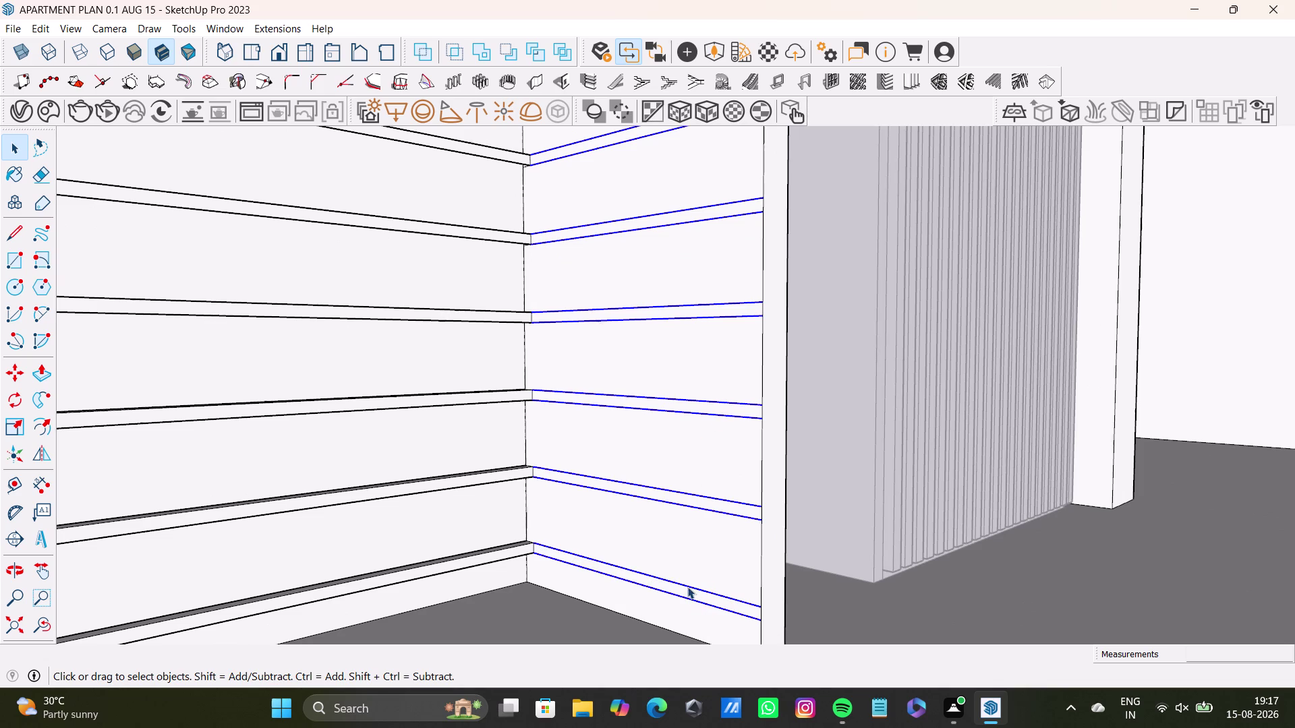
key(Delete)
scroll(down, 3)
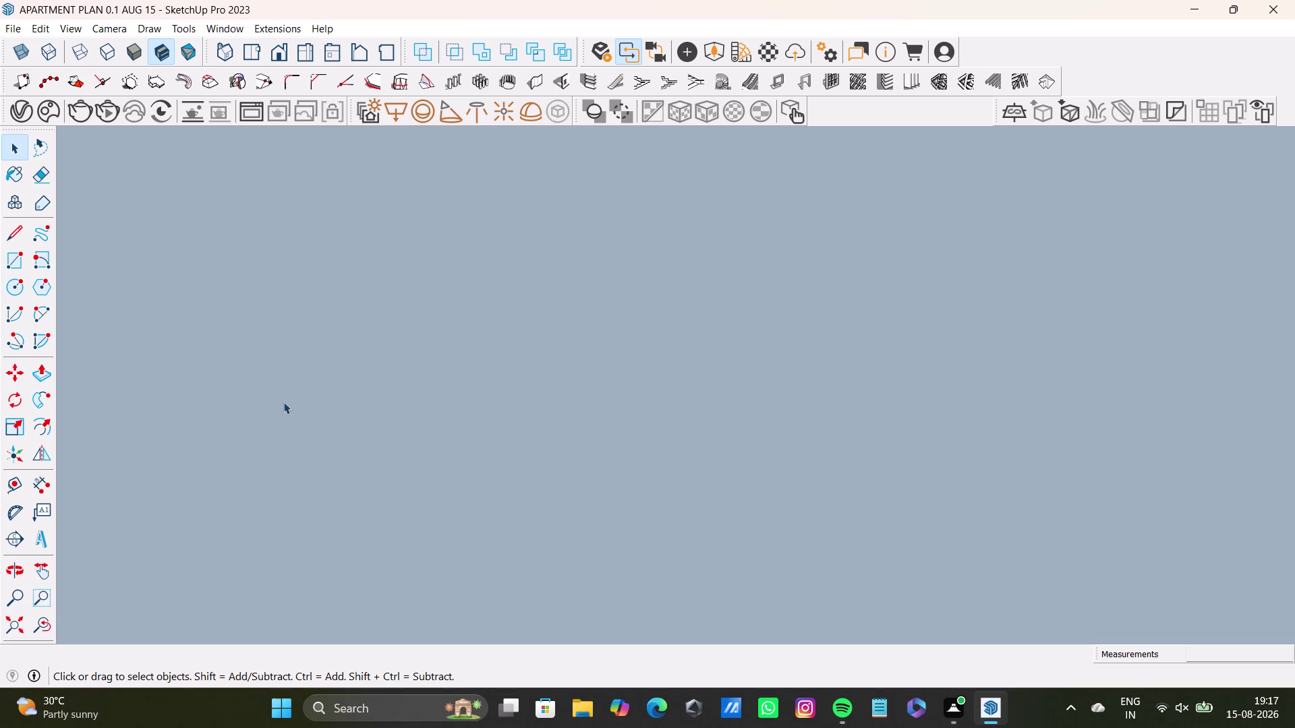
click(19, 629)
middle_drag(458, 355, 462, 639)
scroll(up, 3)
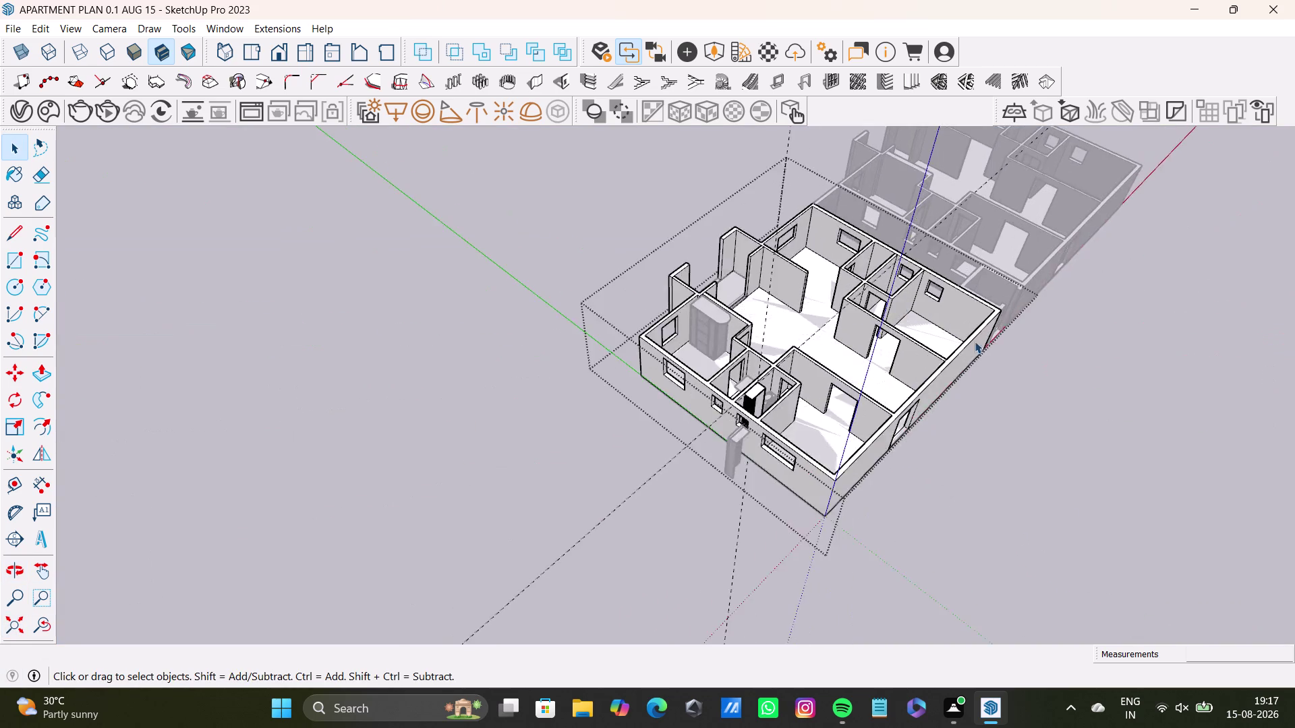
scroll(up, 3)
scroll(down, 3)
scroll(up, 3)
middle_drag(566, 438, 583, 364)
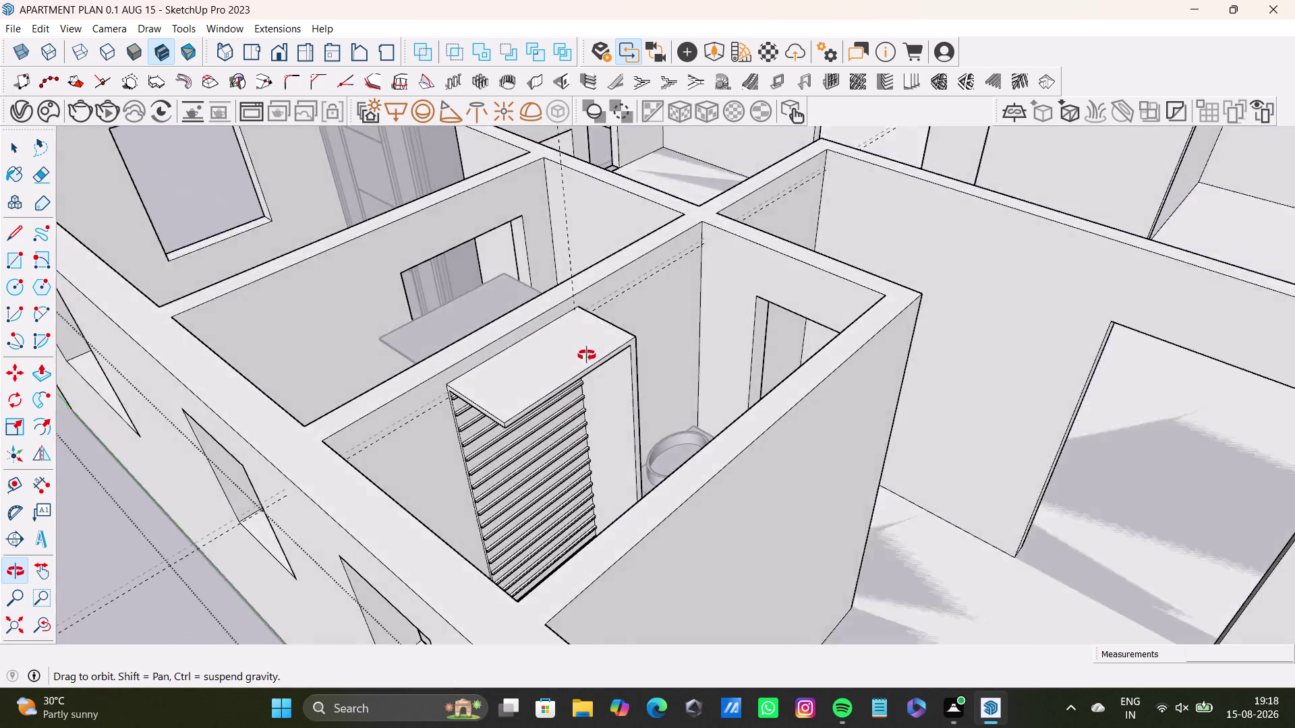
middle_drag(584, 364, 713, 400)
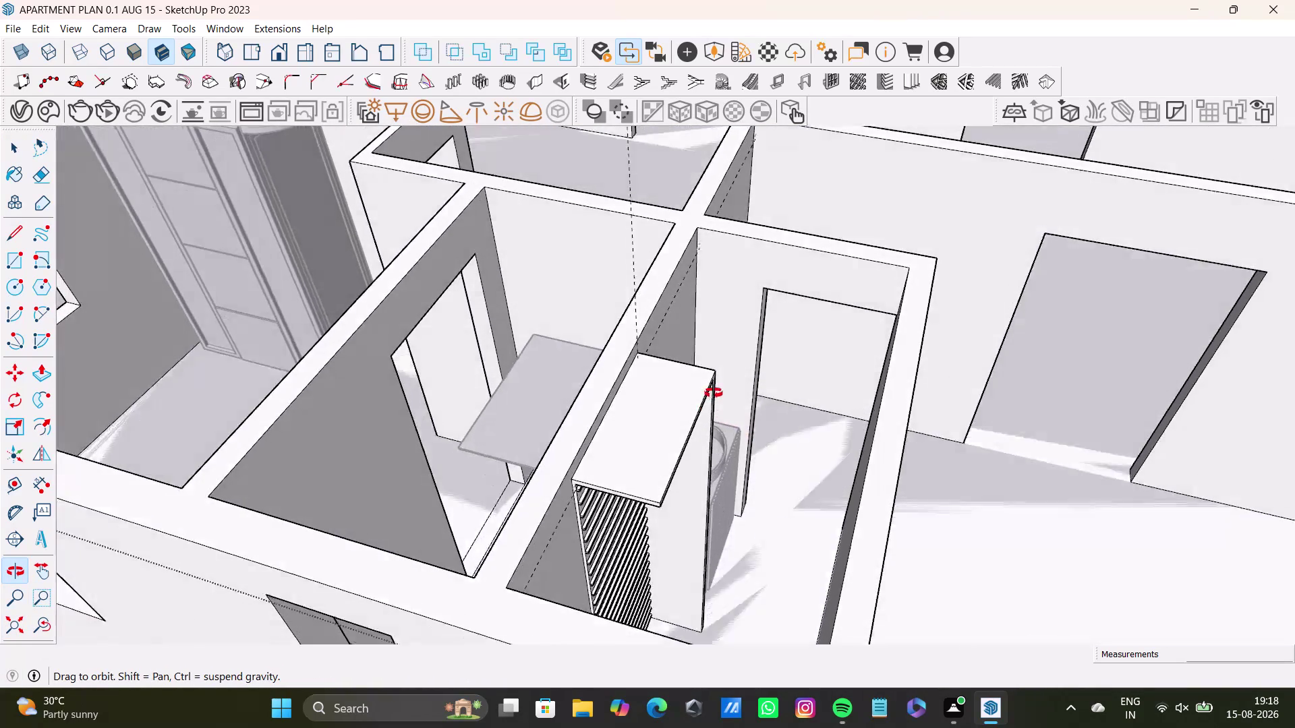
middle_drag(713, 401, 712, 389)
middle_drag(691, 377, 367, 383)
key(space)
scroll(down, 3)
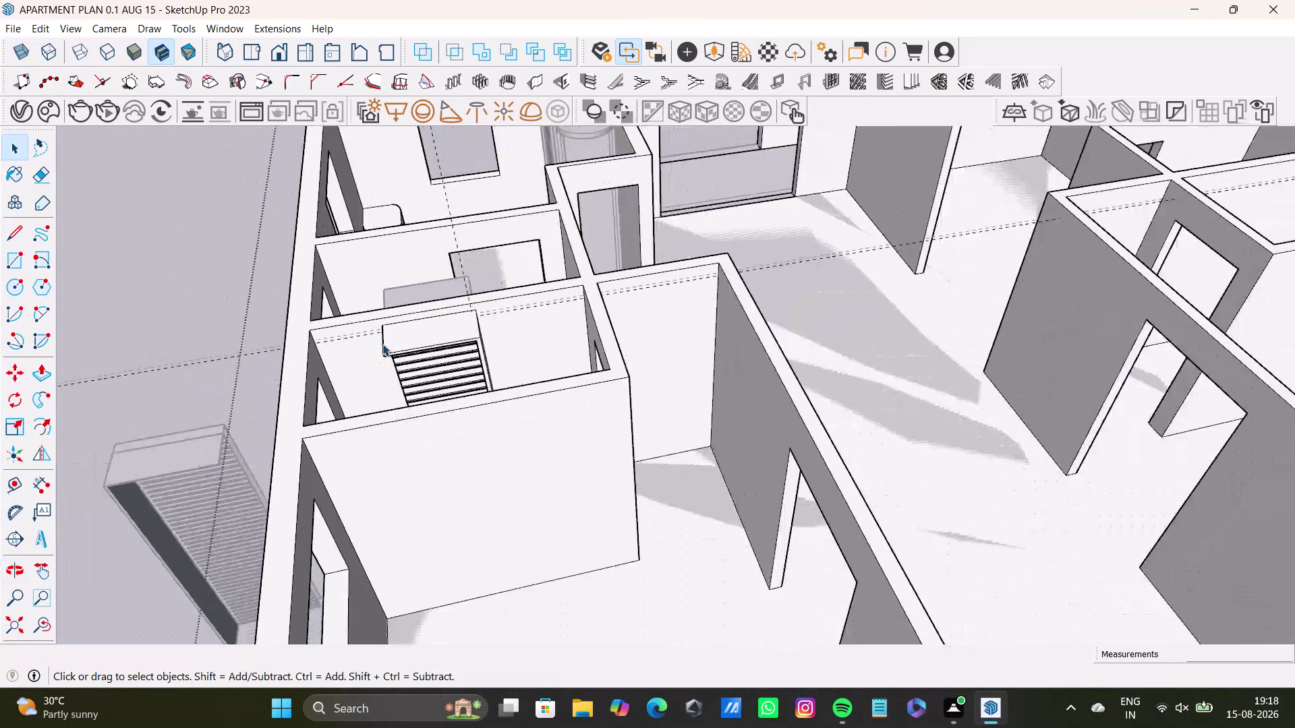
scroll(down, 3)
key(space)
click(145, 266)
scroll(up, 3)
middle_drag(376, 352, 857, 352)
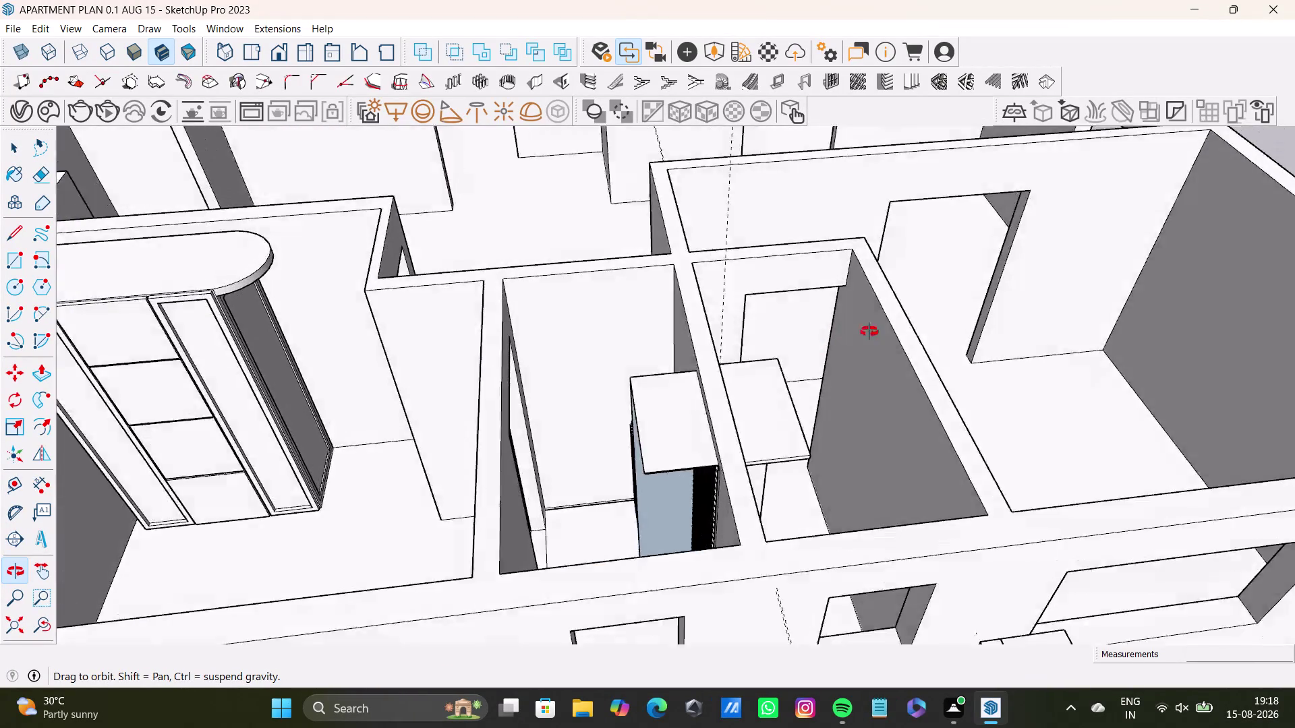
middle_drag(857, 352, 755, 240)
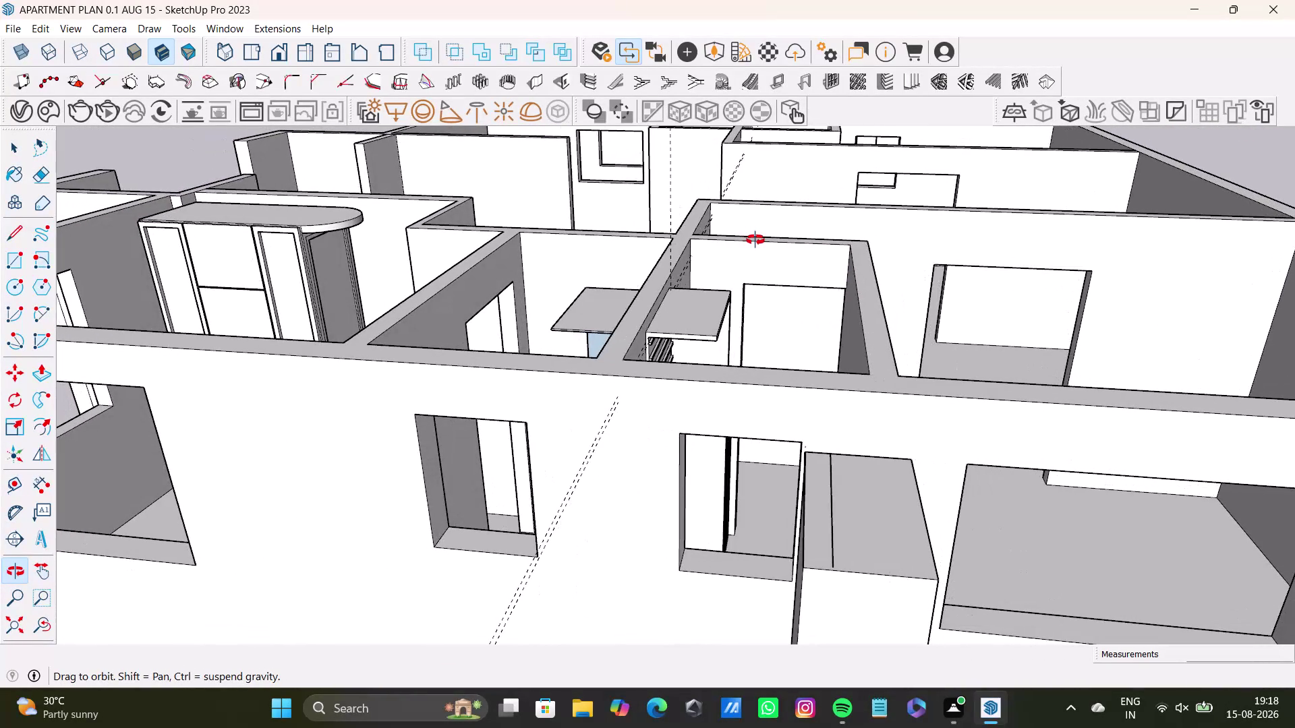
middle_drag(756, 240, 515, 288)
key(space)
click(187, 331)
scroll(down, 3)
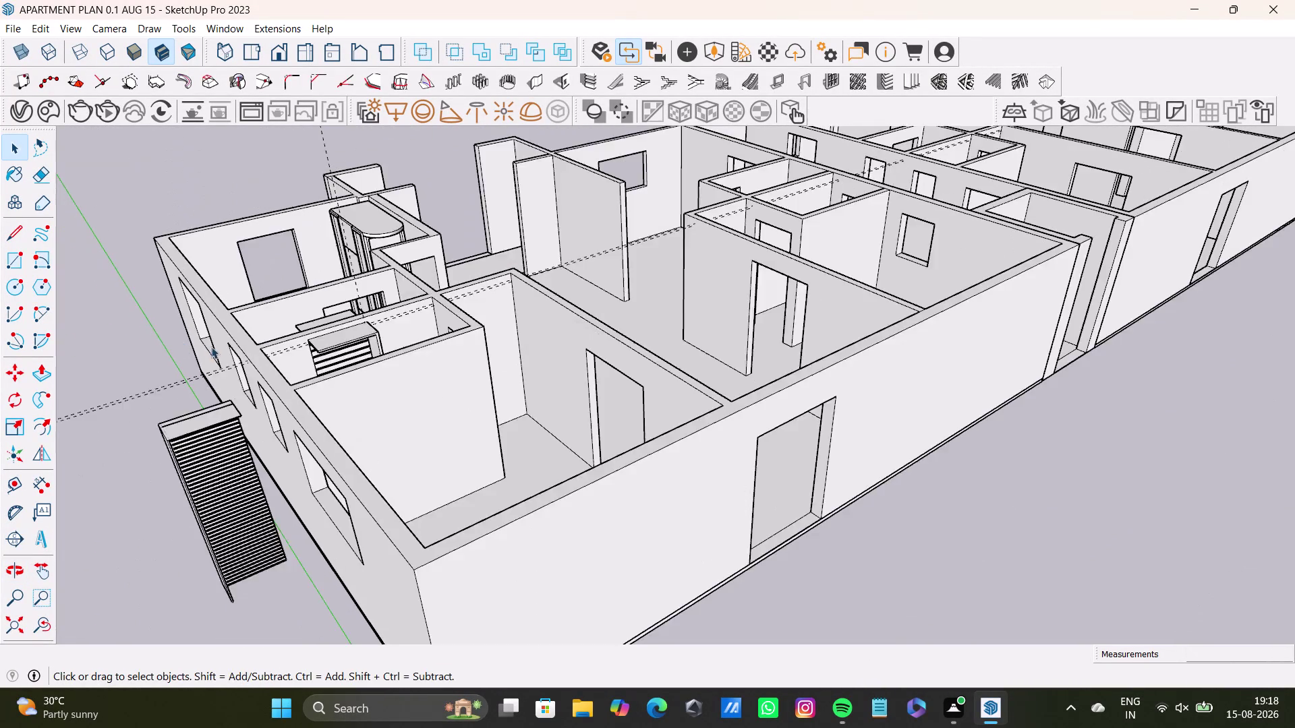
scroll(down, 3)
scroll(up, 3)
middle_drag(215, 347, 442, 309)
key(space)
middle_drag(465, 399, 411, 494)
drag(373, 338, 532, 535)
middle_drag(517, 487, 460, 463)
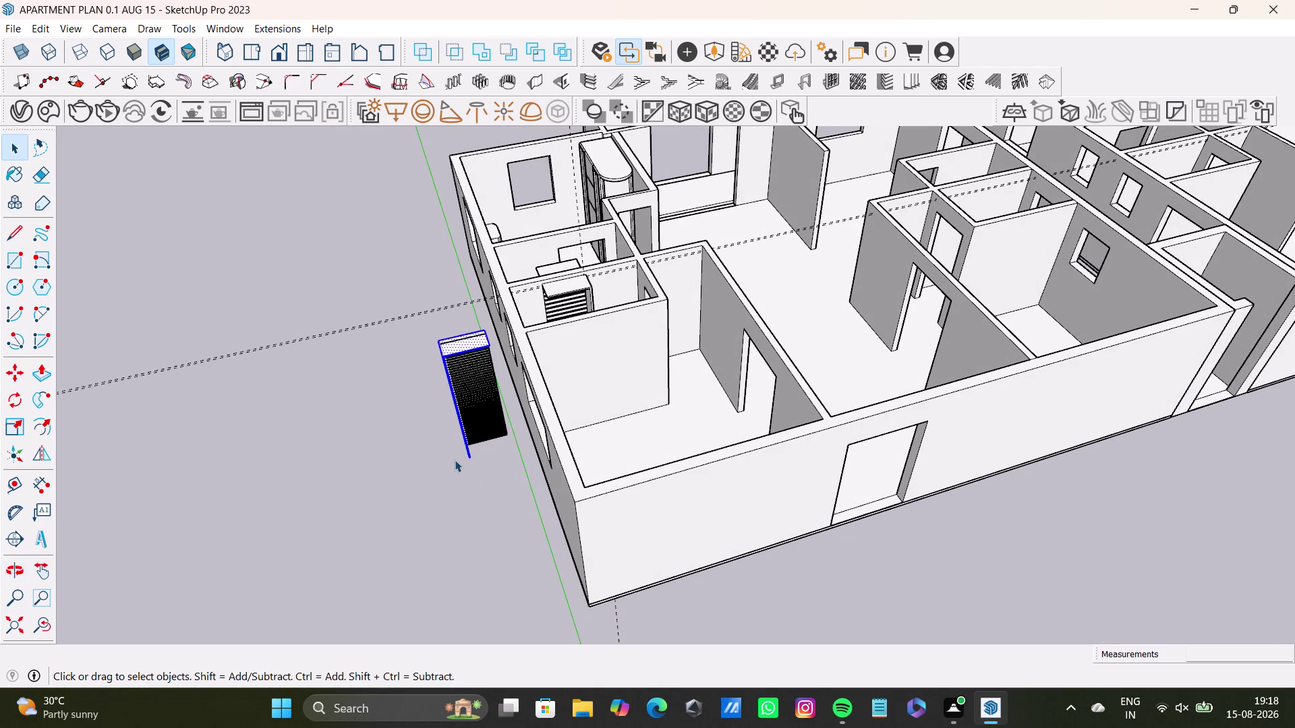
Select the slatted panel standing outside the building and remove it from there.
click(454, 460)
key(Delete)
drag(415, 307, 503, 498)
click(484, 412)
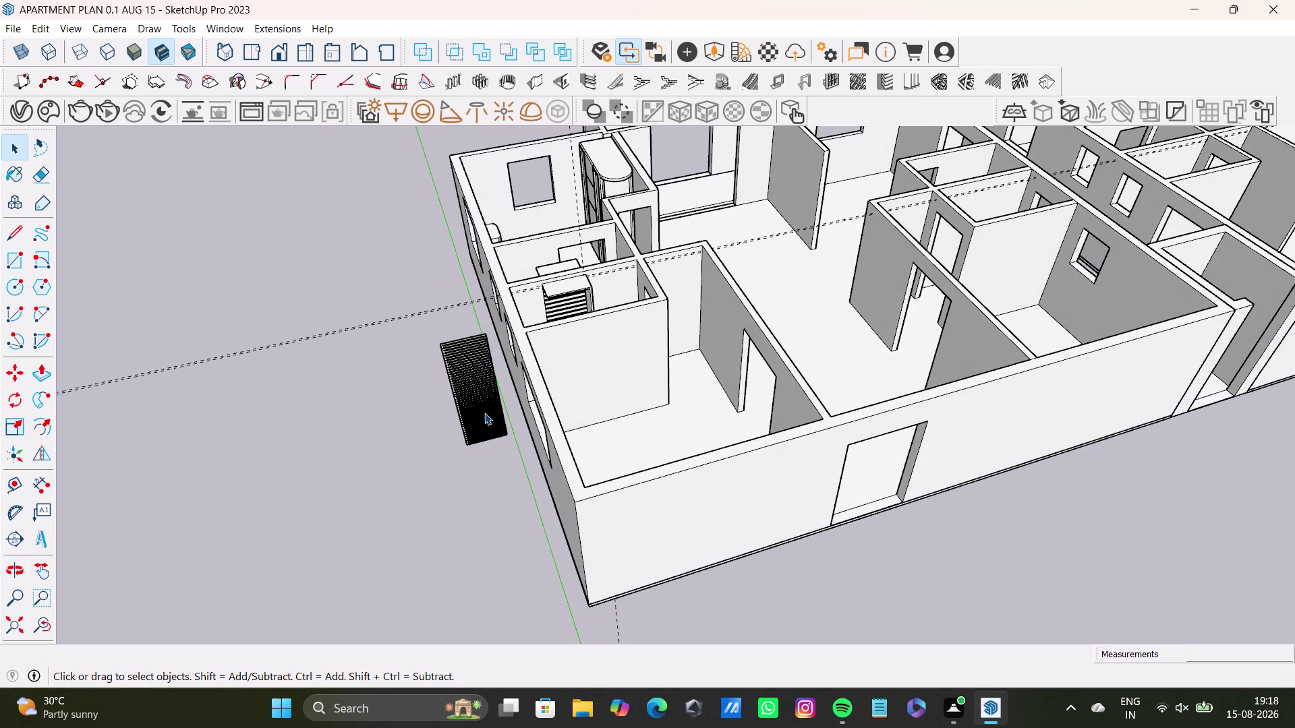
double_click(485, 412)
drag(423, 299, 518, 482)
key(Delete)
key(space)
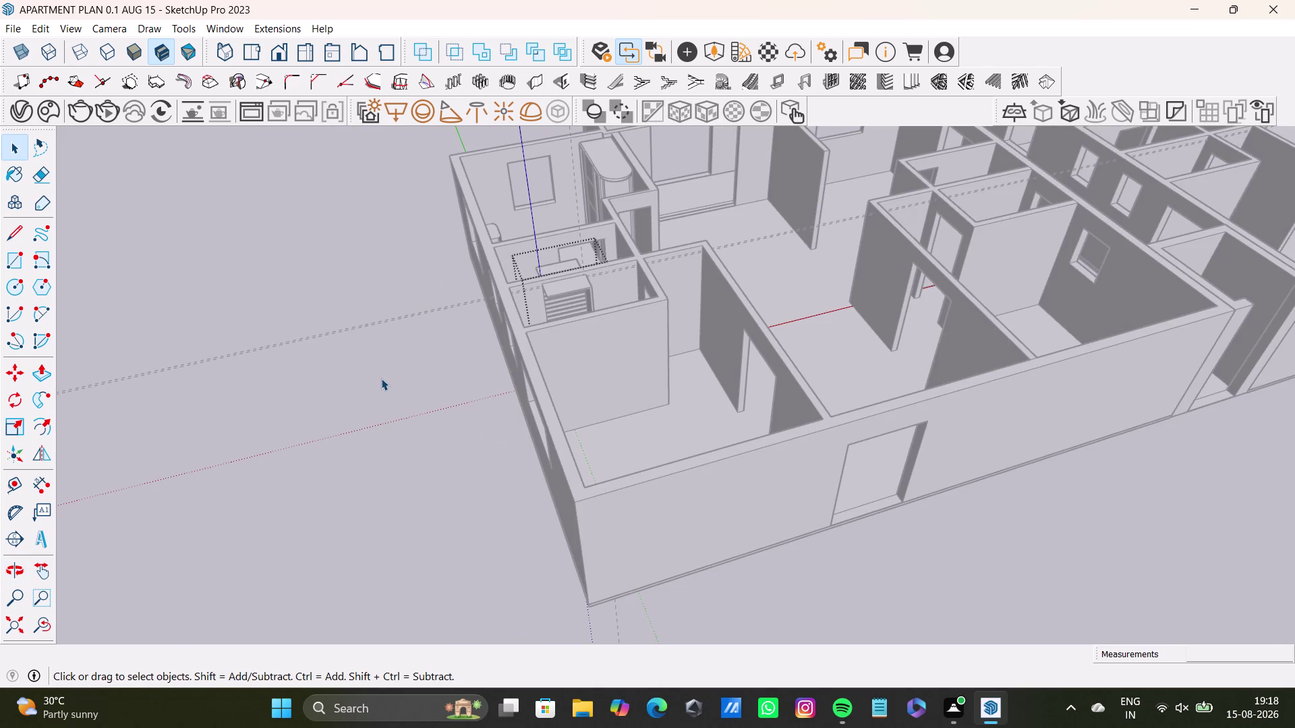
click(381, 379)
Orbit over the bathrooms to check the panel's placement.
middle_drag(293, 450, 742, 522)
scroll(up, 3)
middle_drag(501, 430, 416, 590)
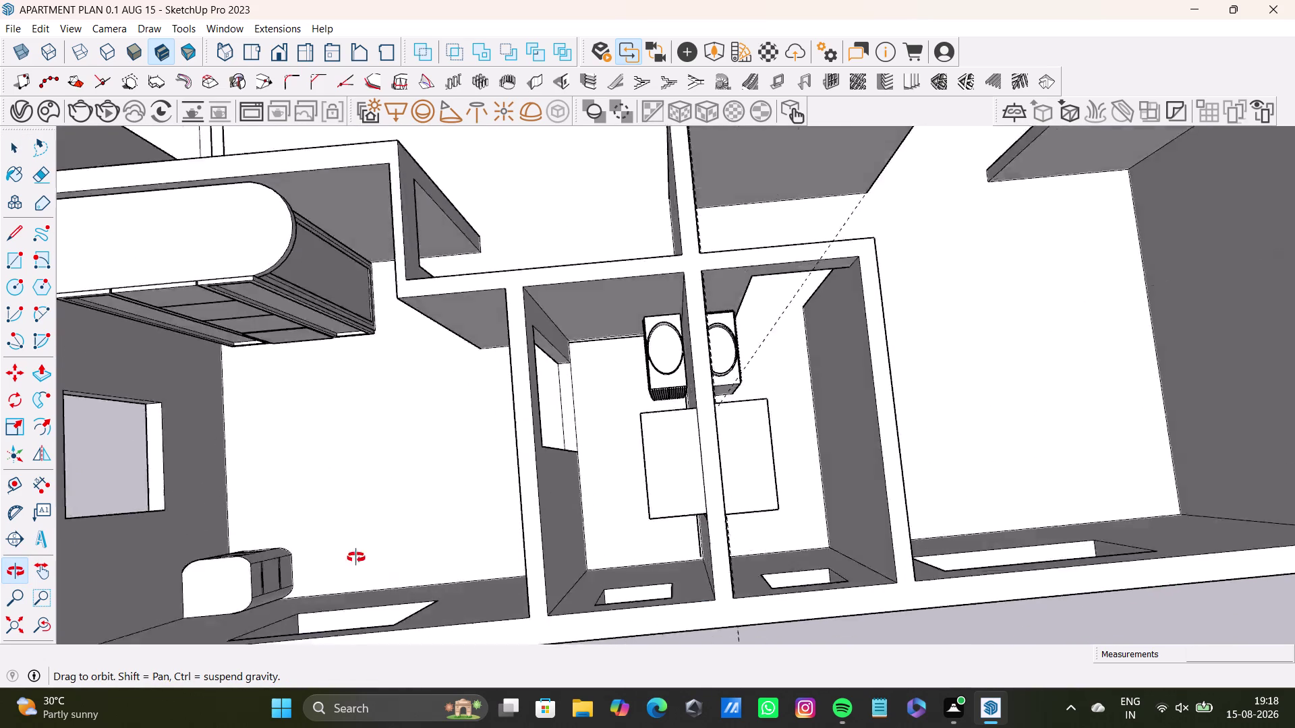
middle_drag(415, 590, 326, 359)
middle_drag(800, 453, 401, 443)
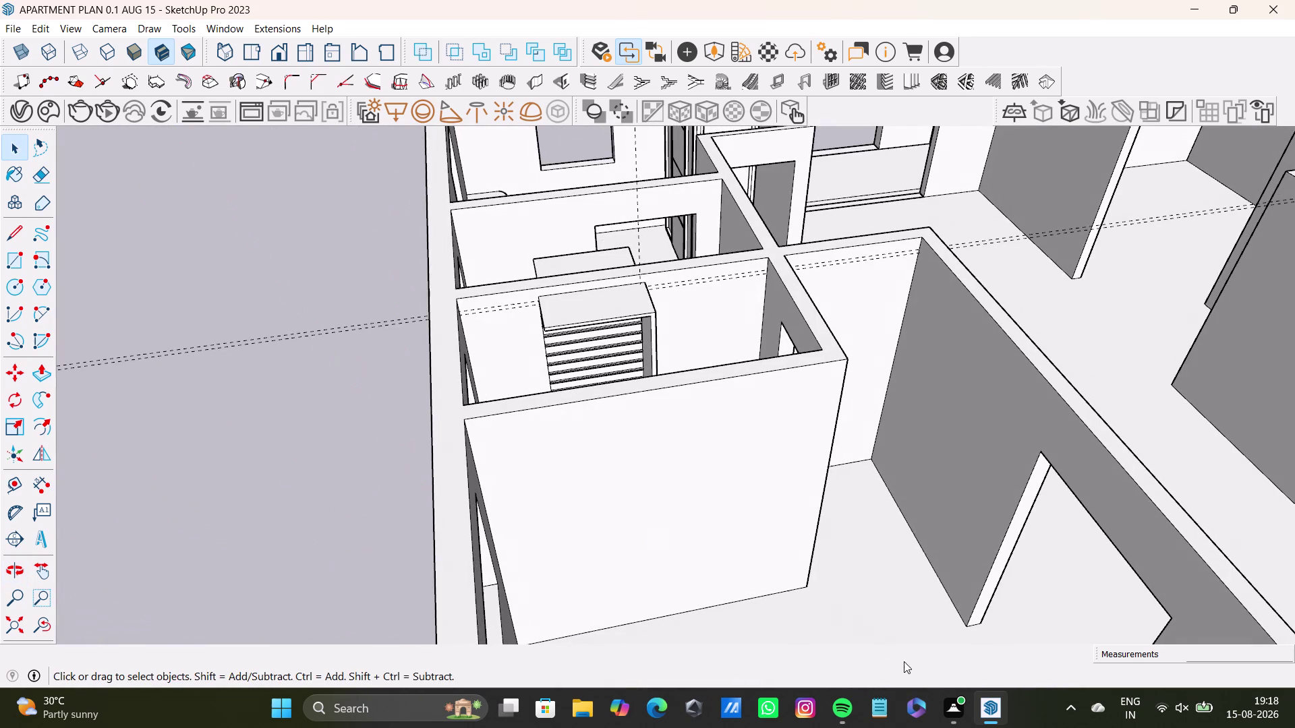